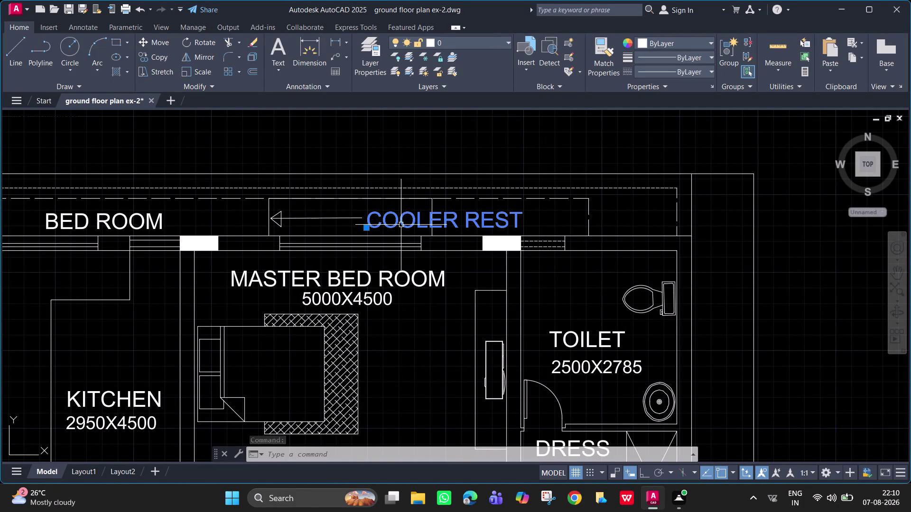
Move the COOLER REST label a short distance to the right.
text(M)
key(space)
drag(380, 224, 413, 225)
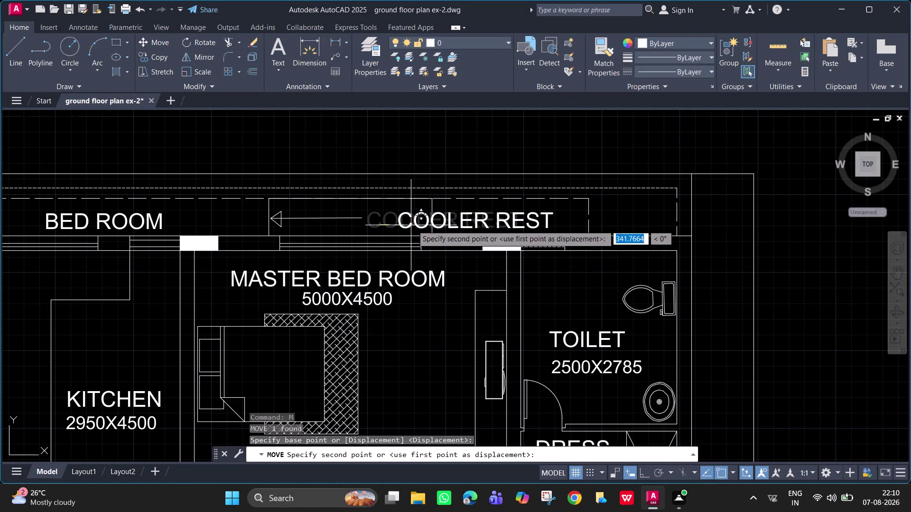
drag(413, 225, 444, 224)
click(444, 223)
key(Escape)
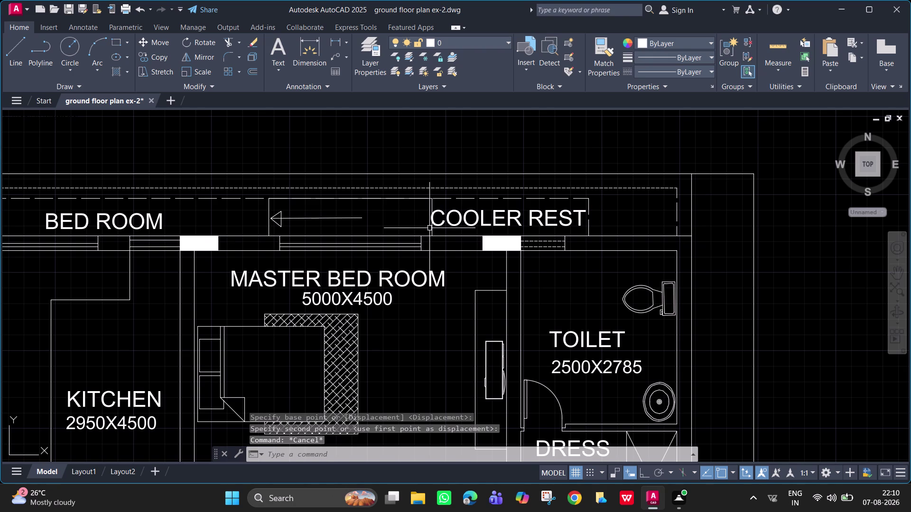
Scale the COOLER REST label down to a smaller size.
scroll(down, 3)
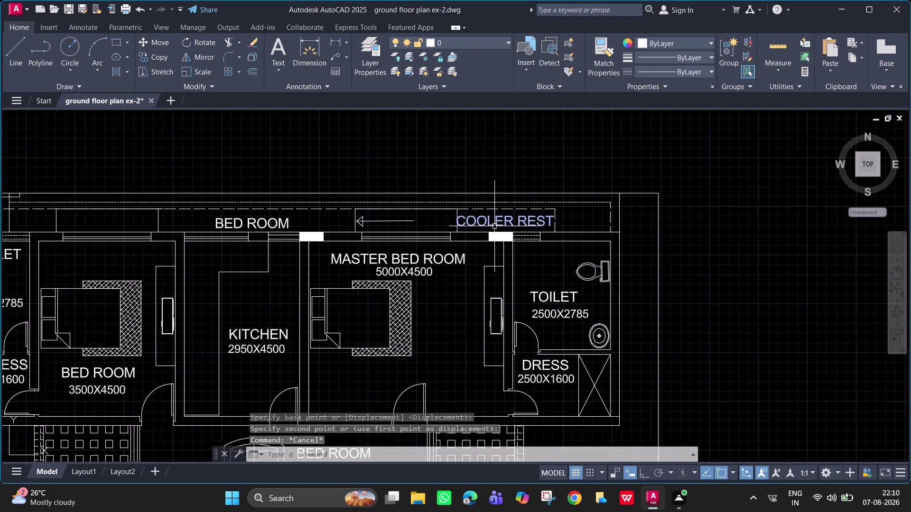
middle_click(489, 226)
click(490, 224)
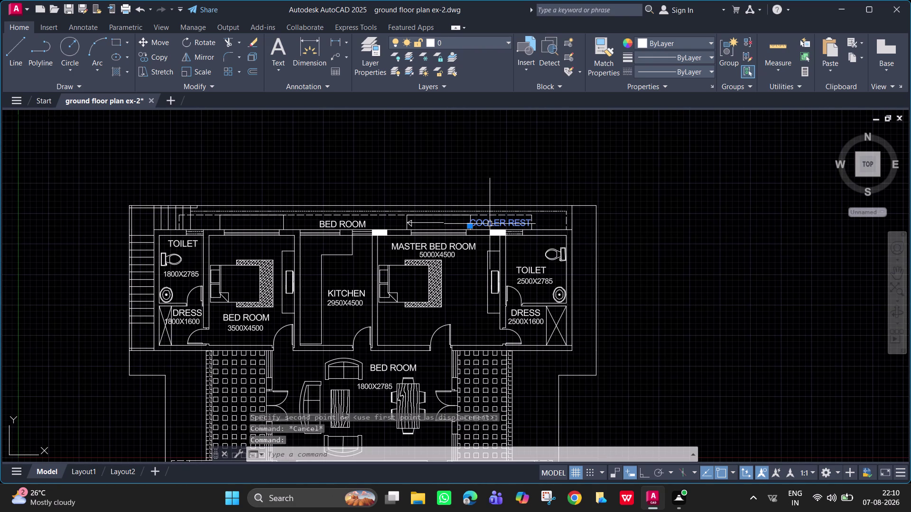
text(SC)
key(space)
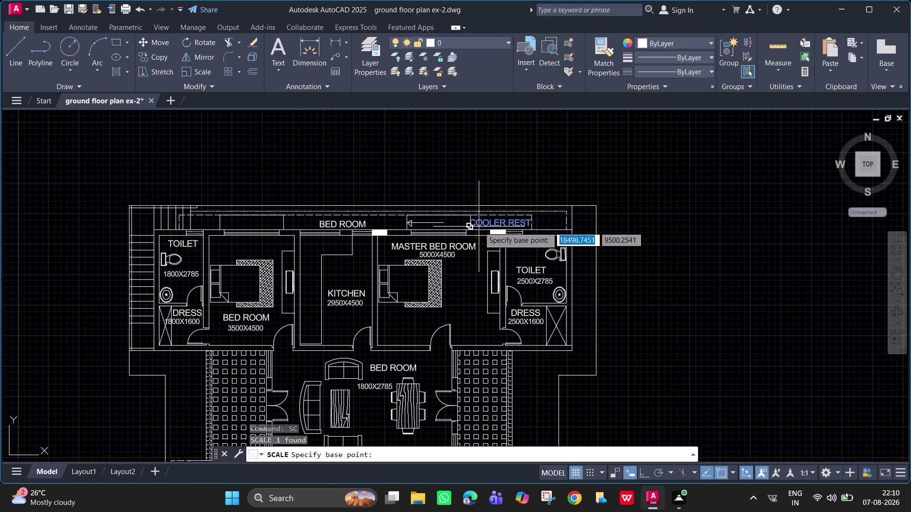
scroll(up, 3)
drag(476, 233, 488, 229)
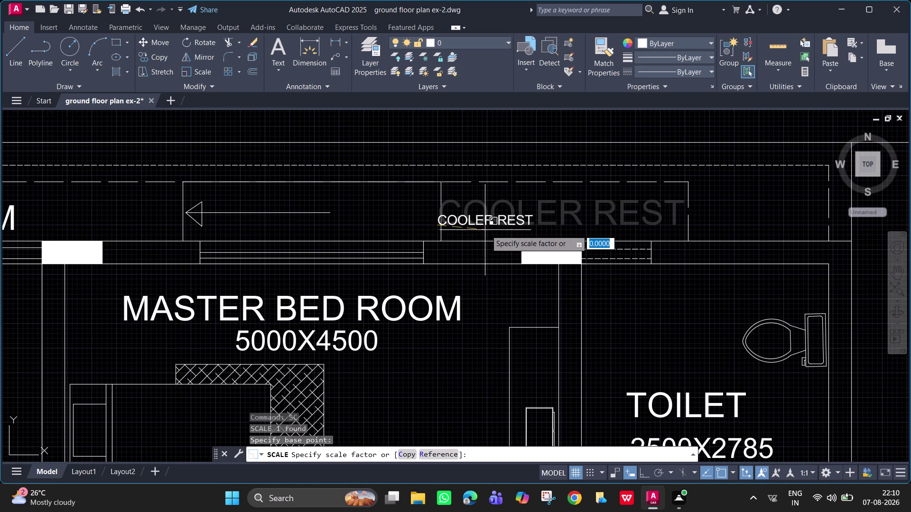
drag(487, 229, 529, 230)
click(530, 229)
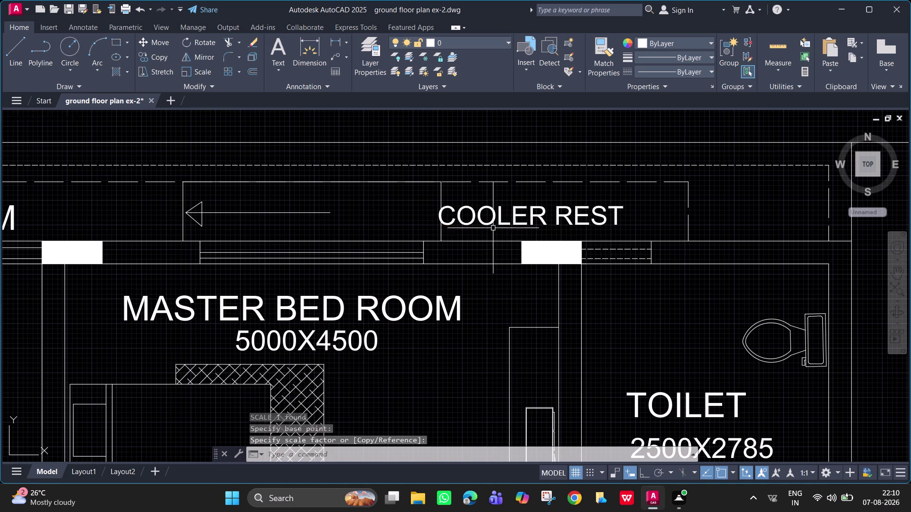
Shift the COOLER REST label further right, then undo that misplaced move.
click(488, 226)
text(M)
key(space)
drag(488, 226, 535, 225)
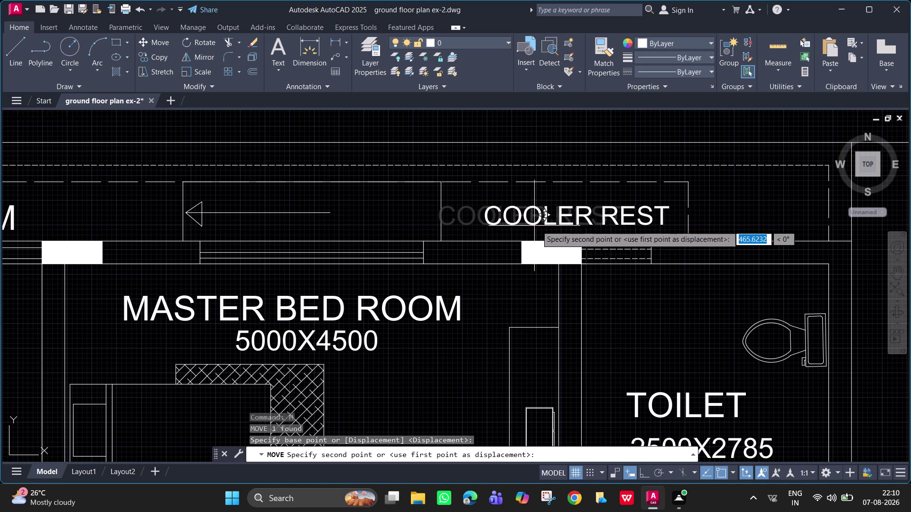
drag(536, 226, 546, 226)
right_click(545, 226)
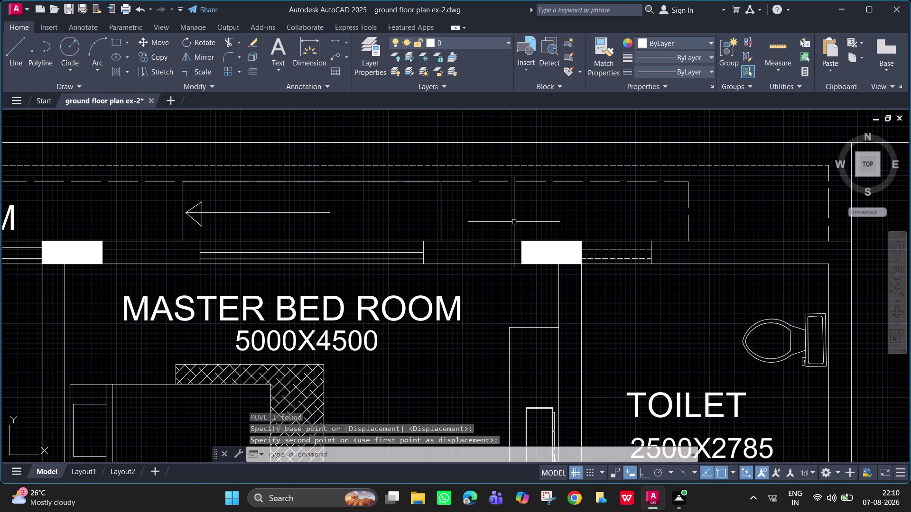
key(ctrl+z)
Move the COOLER REST label so it sits right of the arrow.
click(502, 223)
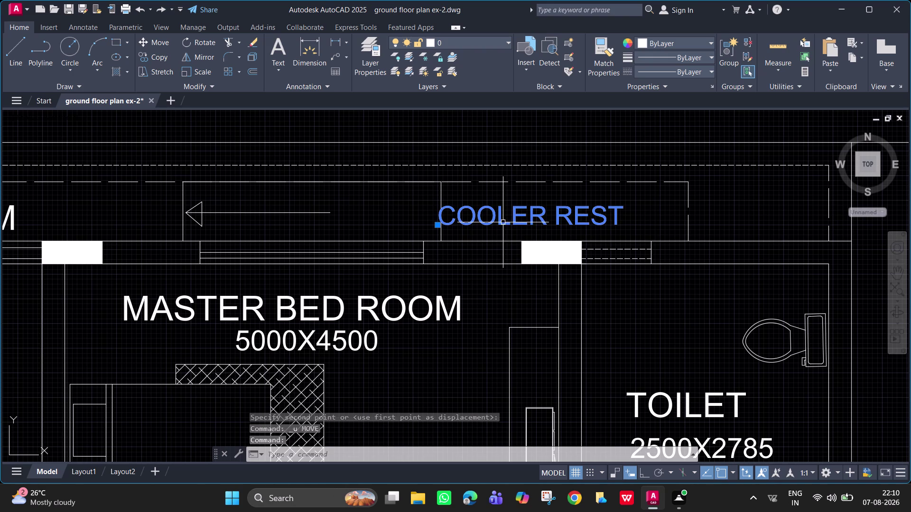
text(M)
key(space)
drag(502, 223, 554, 224)
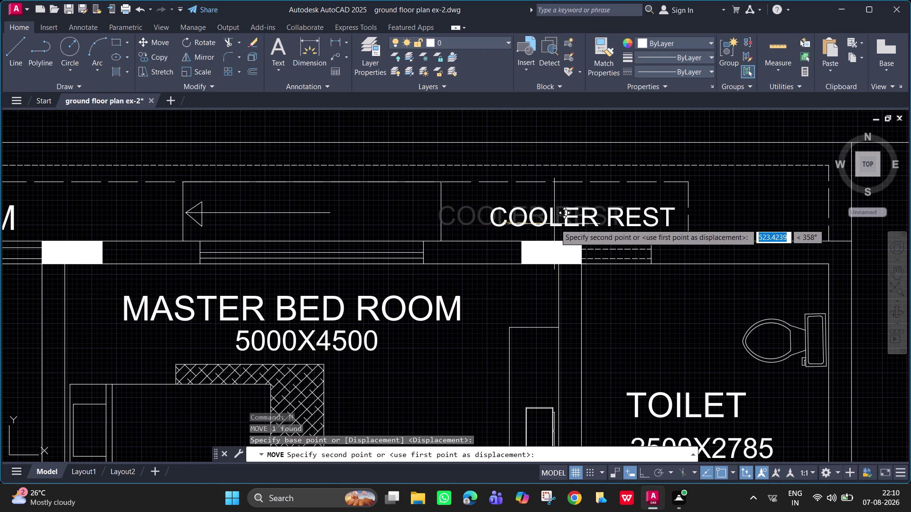
drag(554, 224, 562, 219)
click(563, 219)
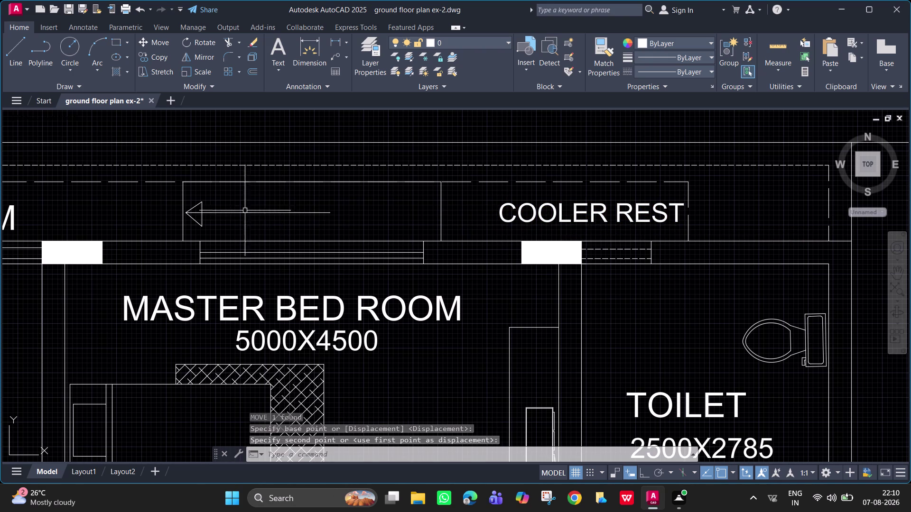
Join the arrow shaft and arrowhead lines into one polyline.
click(228, 214)
drag(219, 231, 215, 230)
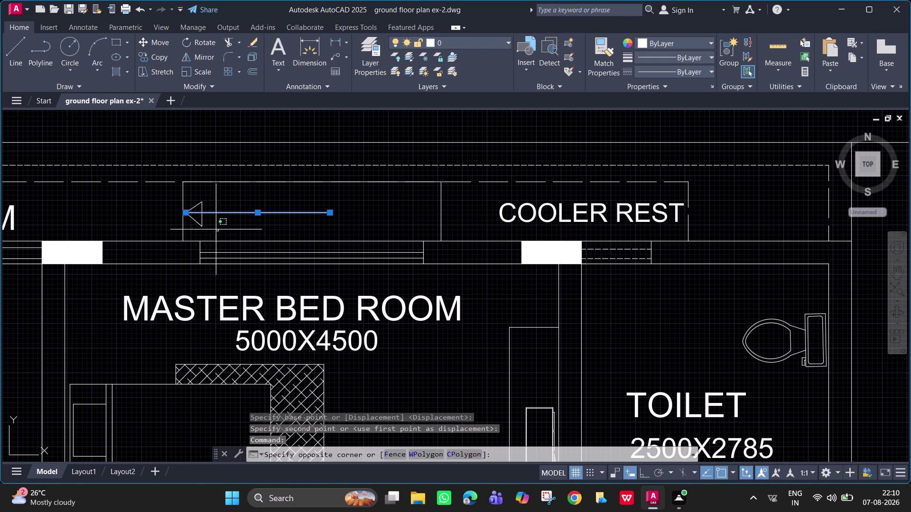
drag(216, 229, 192, 204)
click(190, 219)
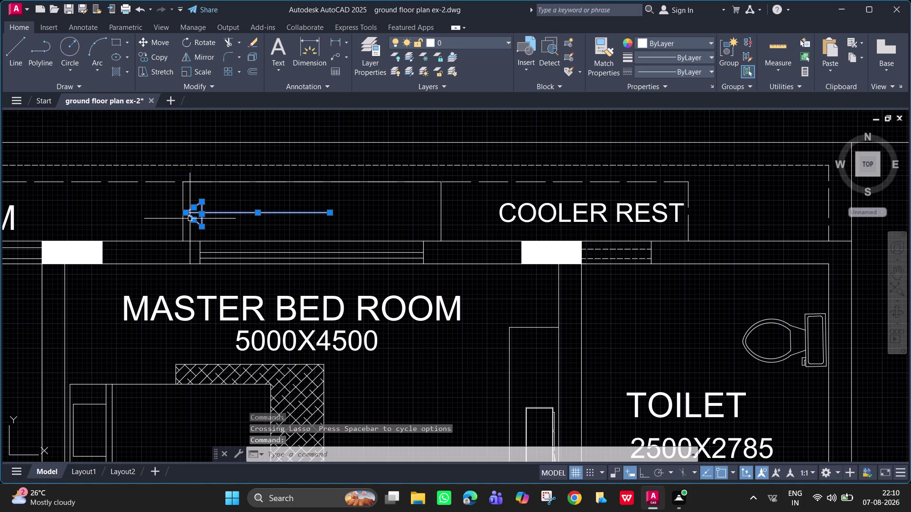
text(J)
key(space)
Move the joined arrow right toward the COOLER REST label.
click(196, 211)
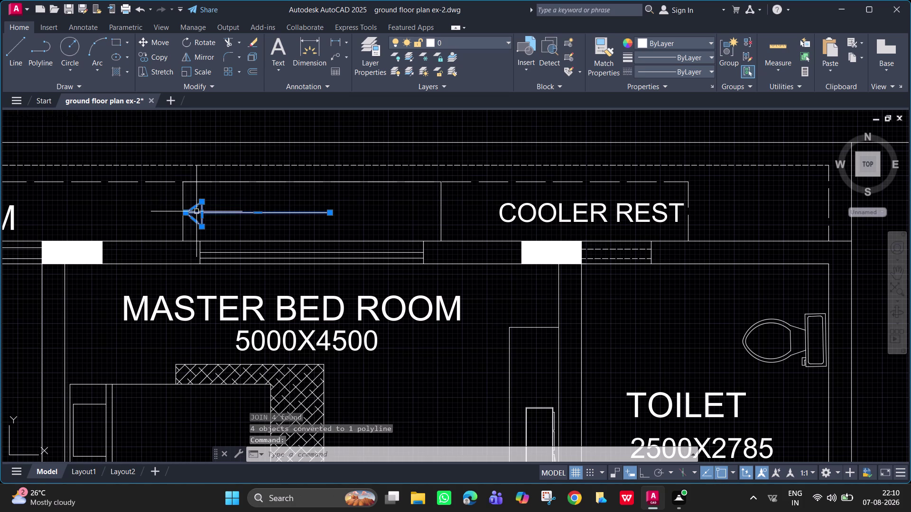
text(M)
key(space)
drag(196, 211, 368, 213)
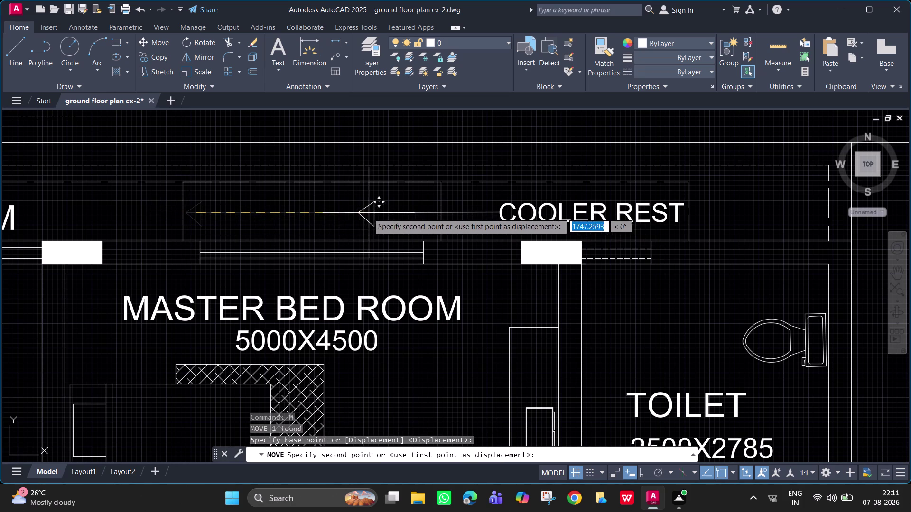
drag(368, 213, 454, 213)
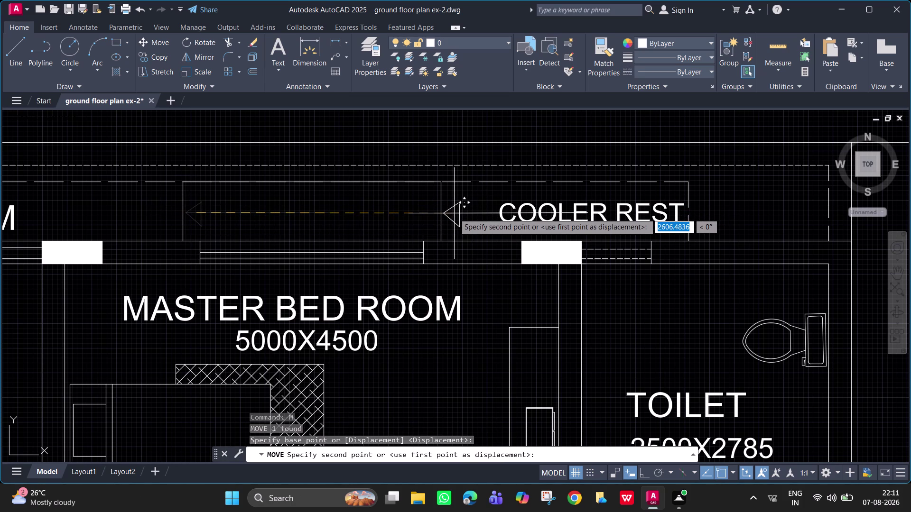
click(455, 214)
key(Escape)
Draw a line starting at the arrow shaft.
scroll(up, 3)
key(l)
key(space)
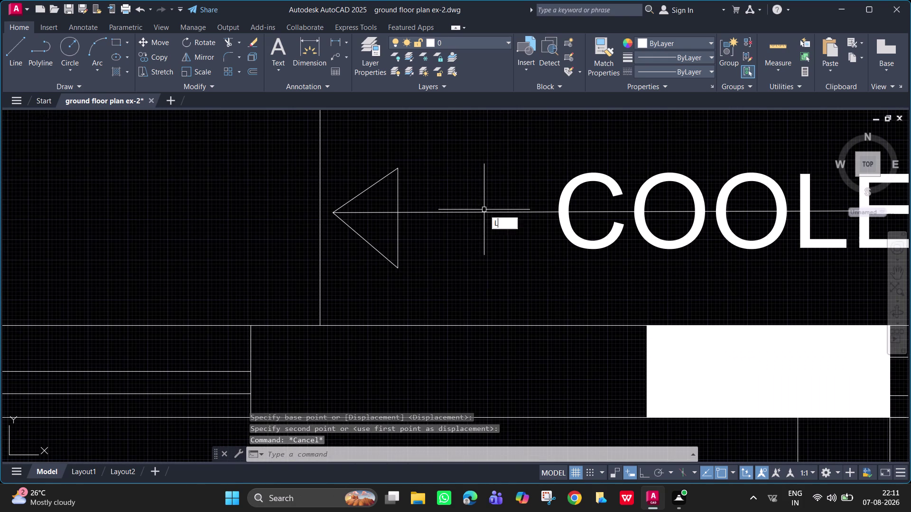
click(549, 212)
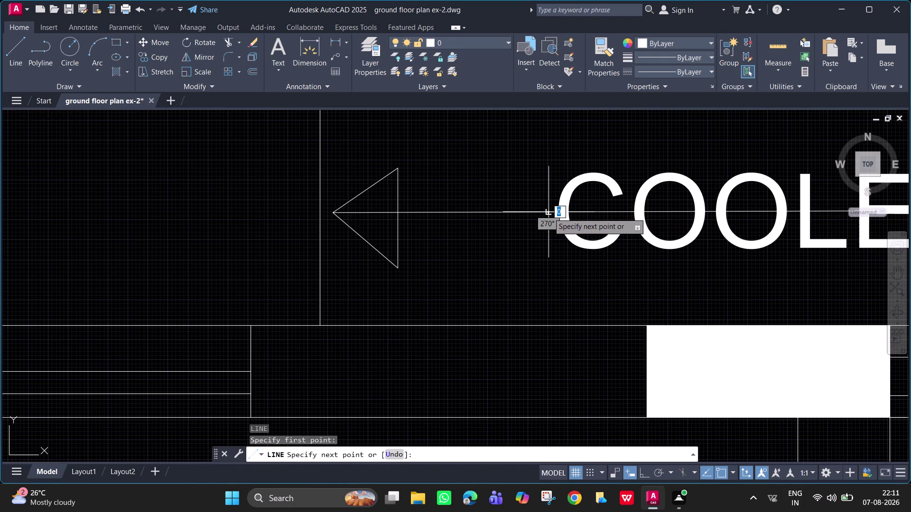
key(Escape)
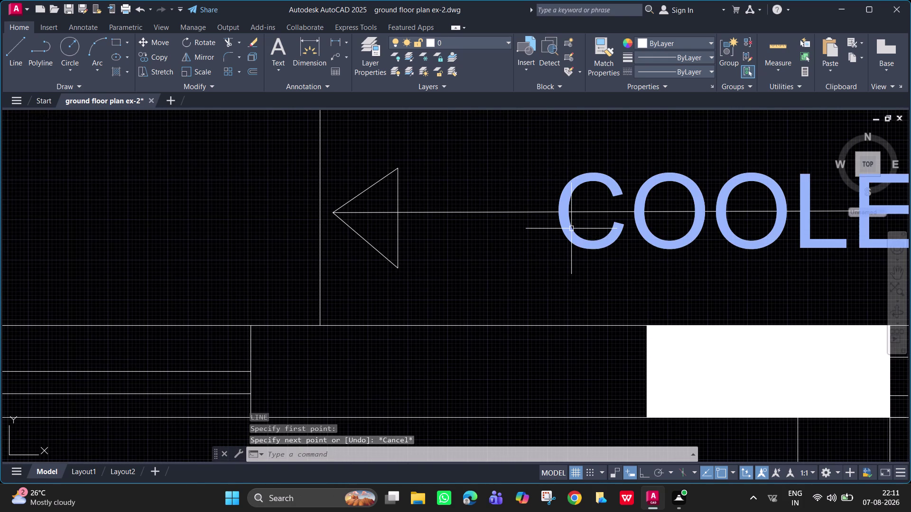
Trim the part of the shaft that runs into the COOLER REST label.
key(t)
key(r)
key(space)
click(602, 212)
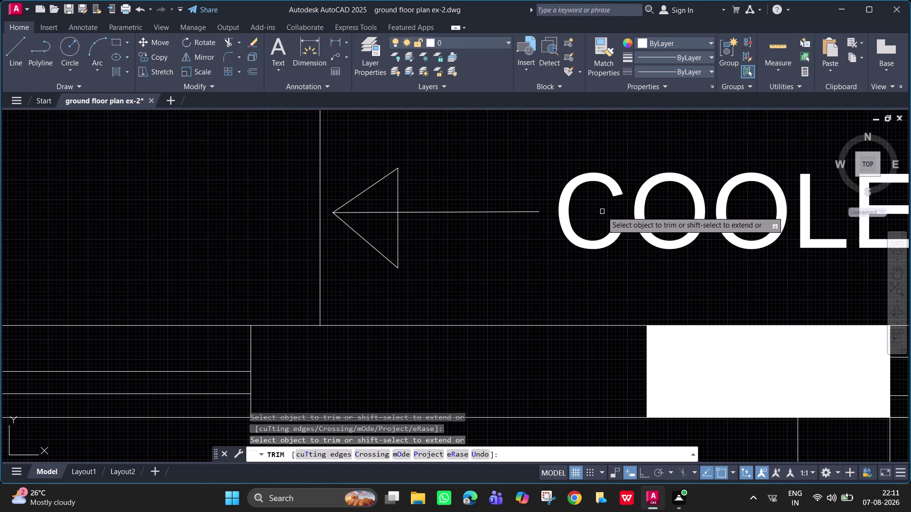
scroll(down, 3)
key(Escape)
scroll(down, 3)
middle_drag(604, 271, 597, 165)
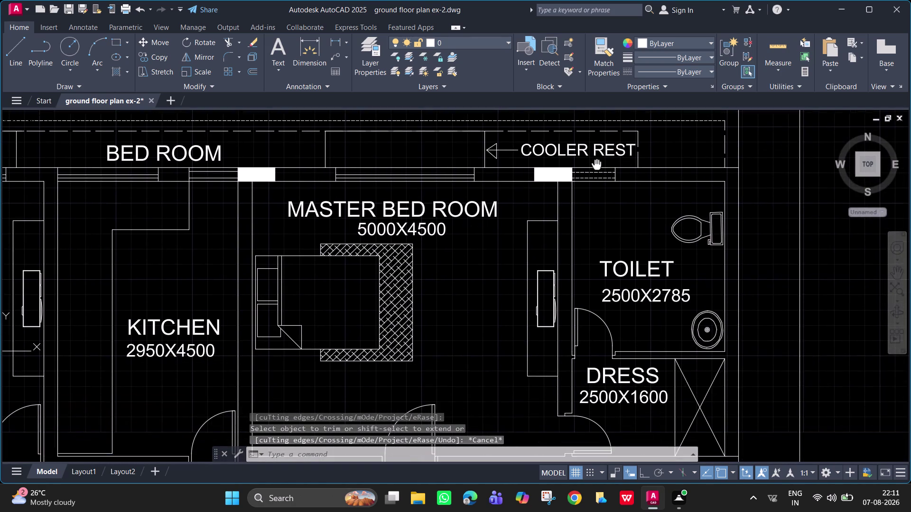
Change the upper BED ROOM label text to 'OPEN PLATFORM 1000 WIDE'.
middle_drag(596, 165, 598, 179)
middle_drag(396, 207, 609, 258)
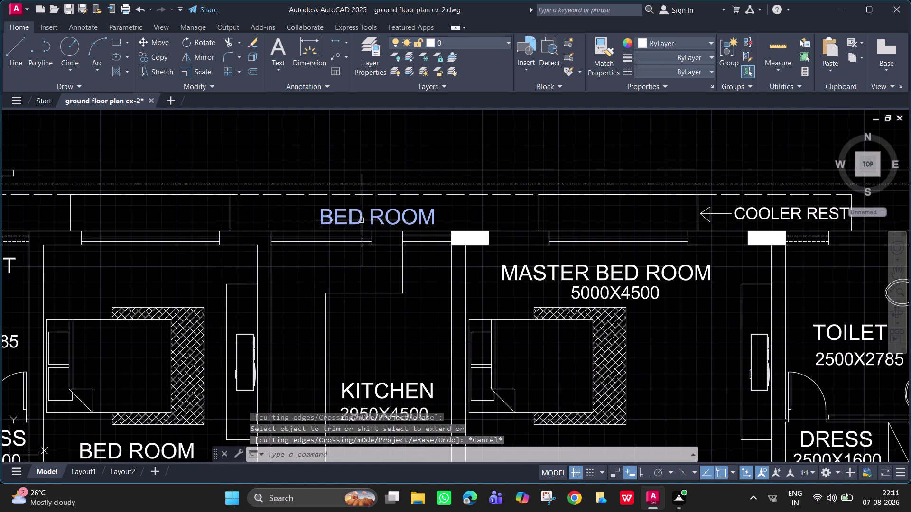
double_click(373, 223)
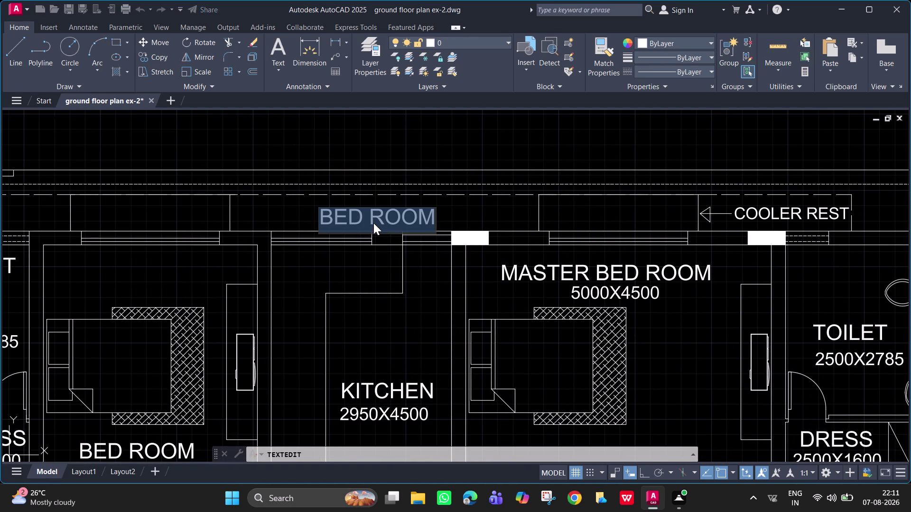
key(BackSpace)
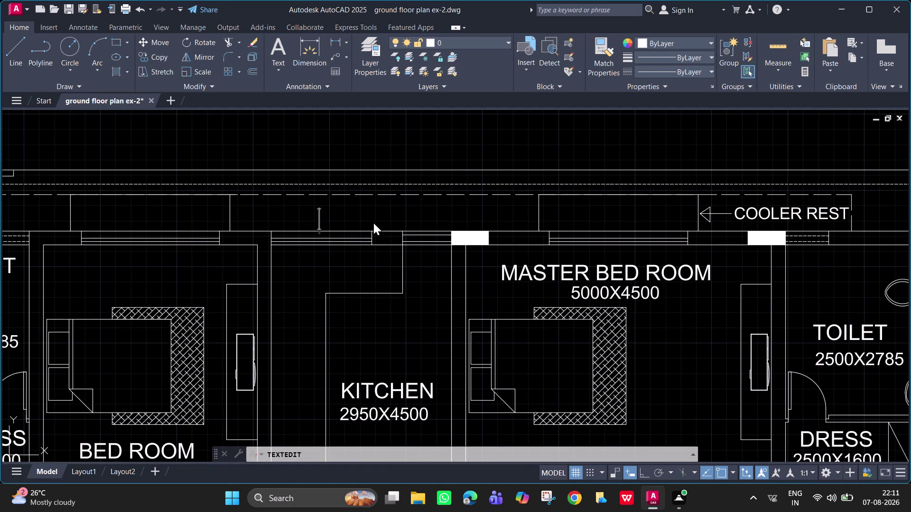
text(OP)
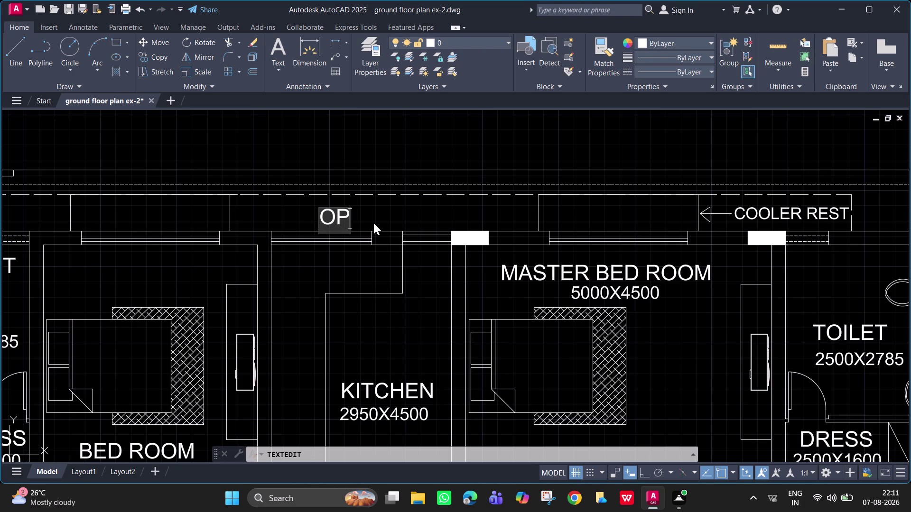
text(EN PLAT)
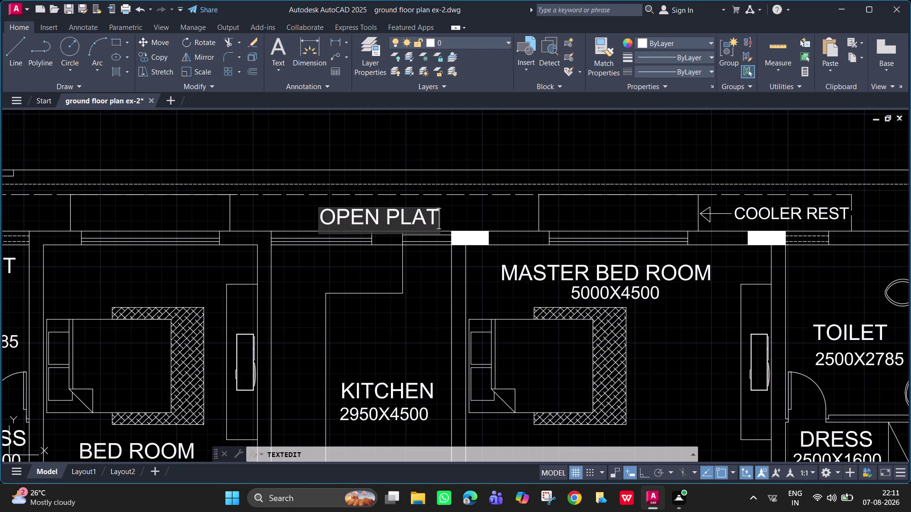
text(FORM)
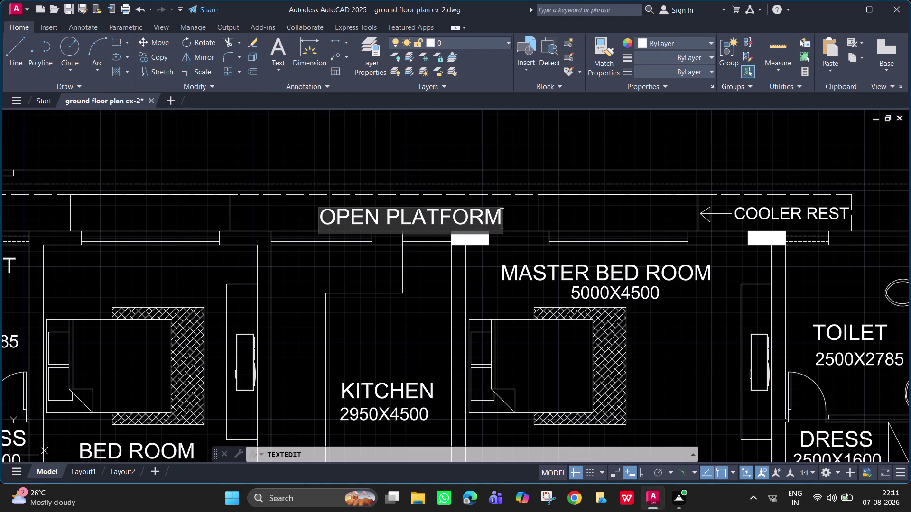
key(space)
text(1000)
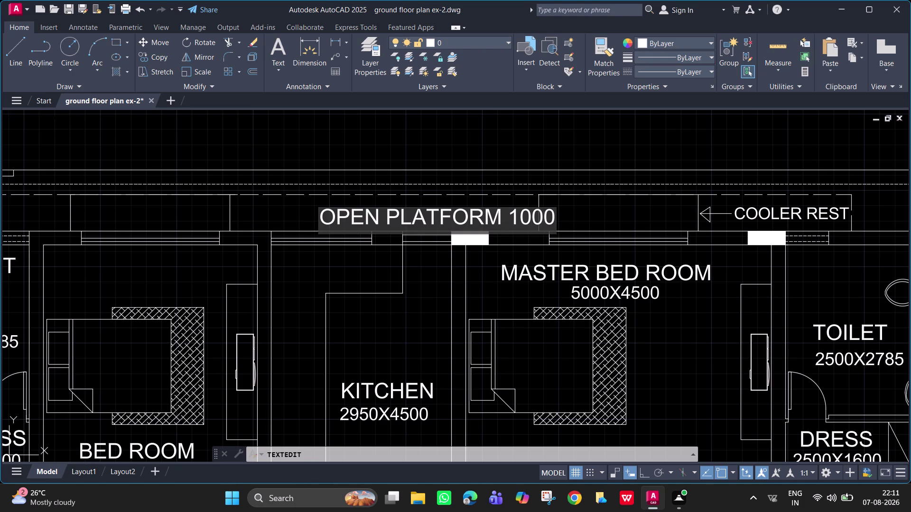
key(space)
text(WIDE)
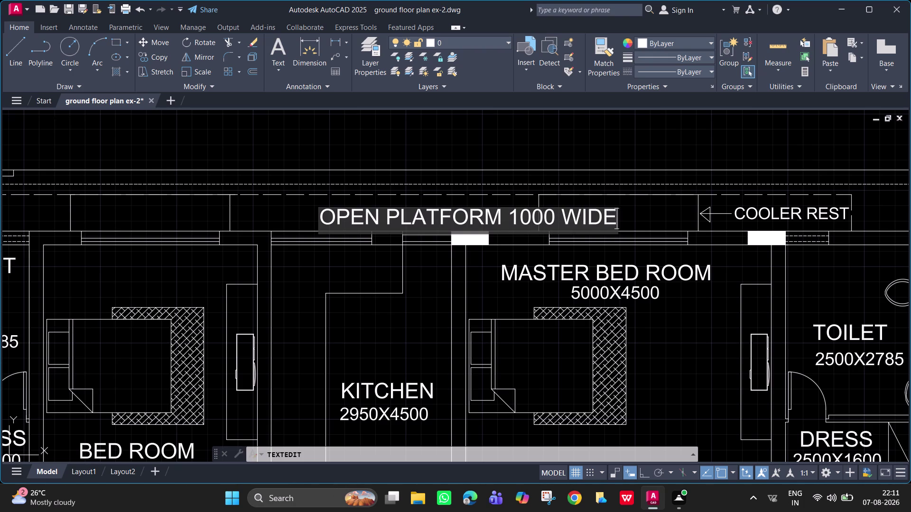
key(Return)
key(Return)
Move the OPEN PLATFORM 1000 WIDE label left to the centre of the platform.
click(373, 223)
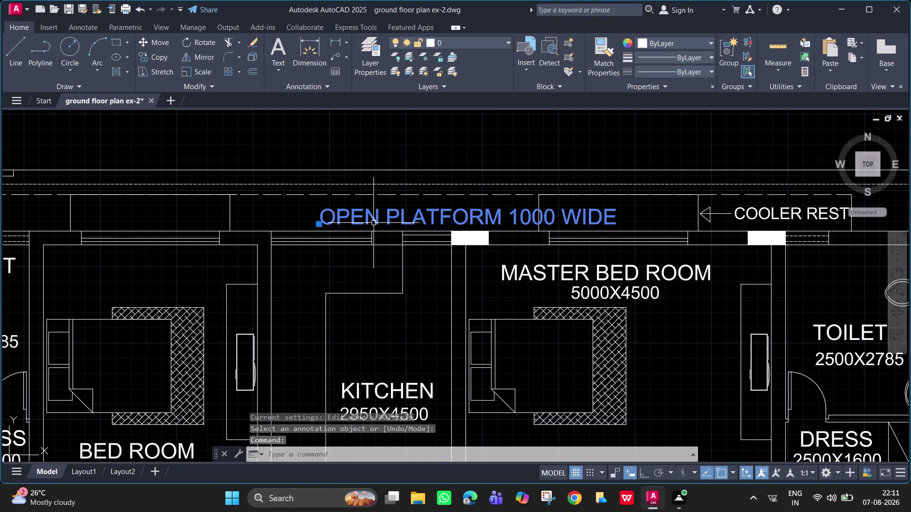
text(M)
key(space)
drag(373, 223, 288, 214)
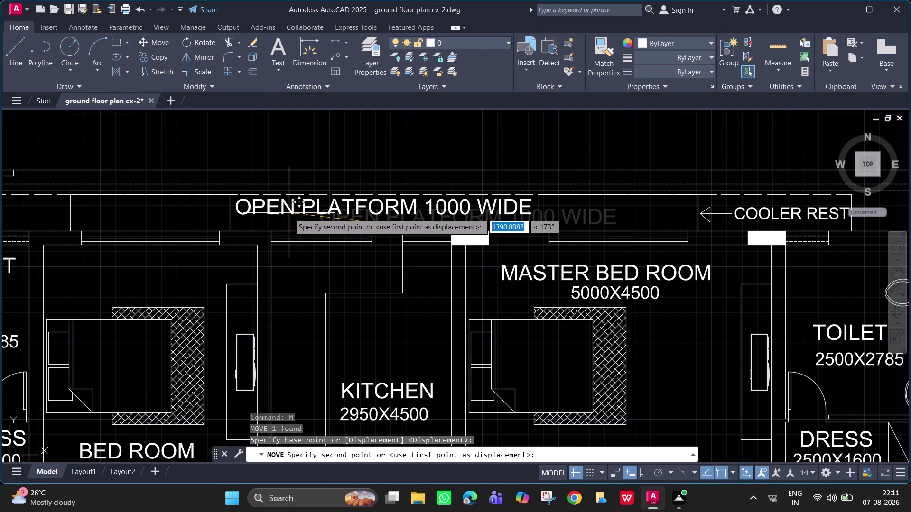
drag(288, 213, 288, 218)
click(288, 219)
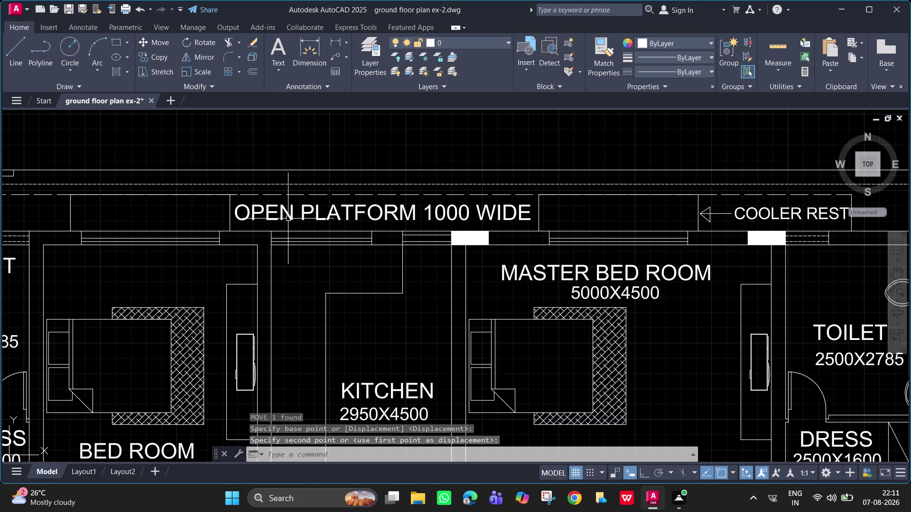
key(Escape)
scroll(down, 3)
middle_drag(605, 353, 577, 233)
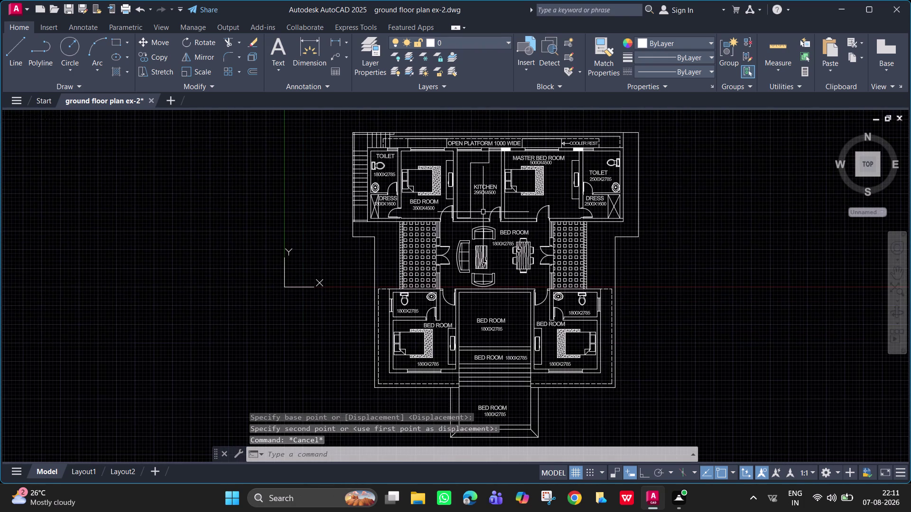
scroll(up, 3)
Retype the central BED ROOM label as LIVING/DINING AREA.
double_click(565, 269)
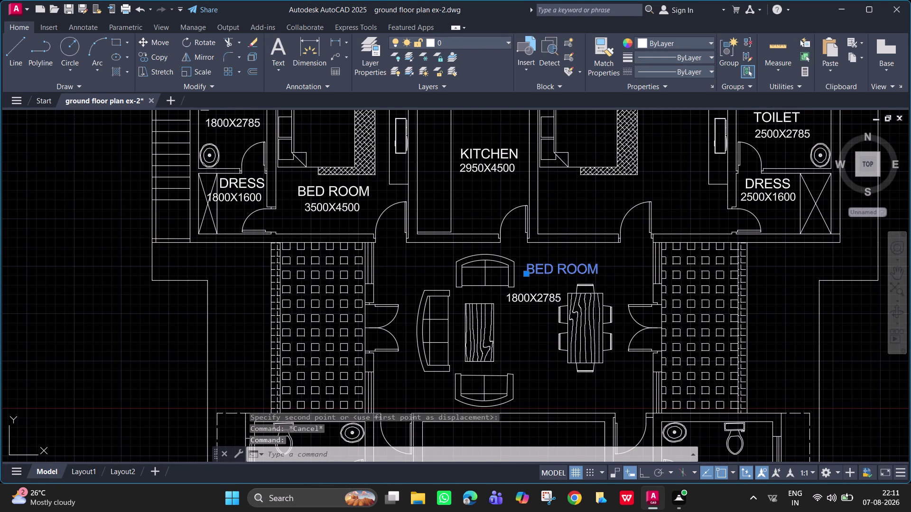
key(BackSpace)
text(L)
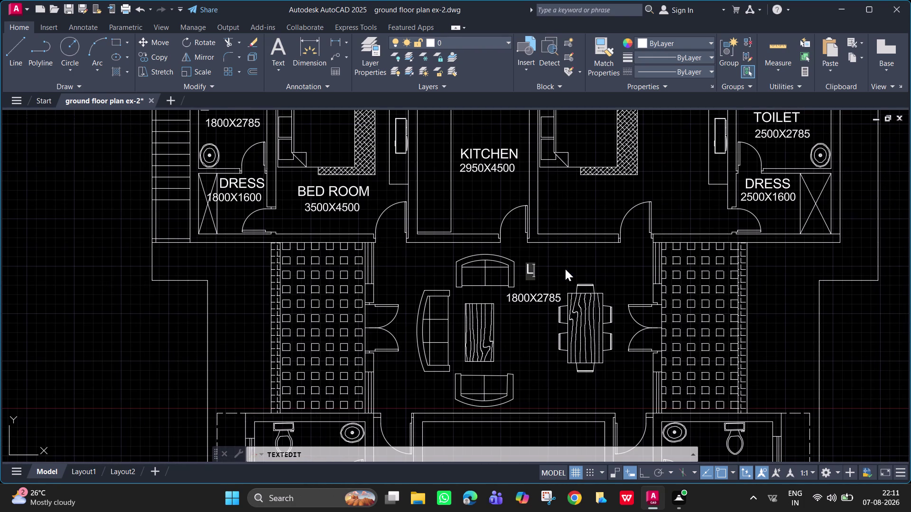
text(IVIBG)
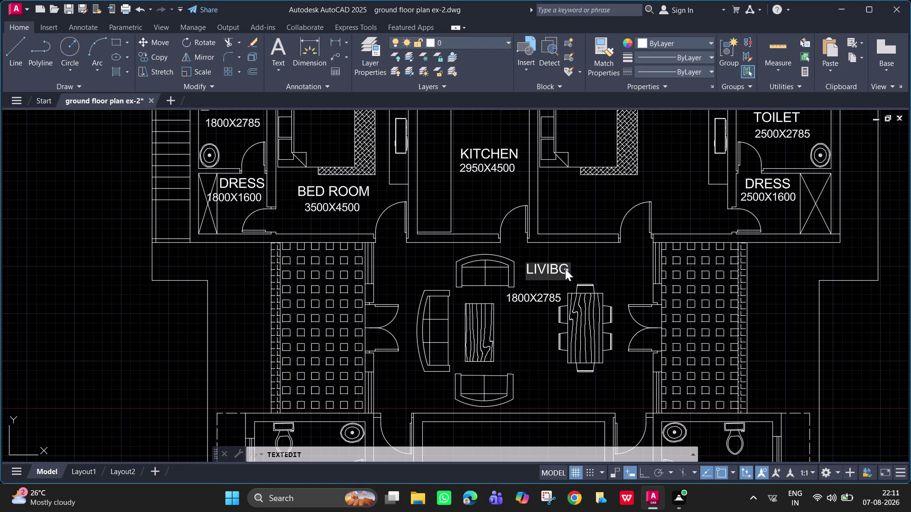
key(BackSpace)
key(BackSpace)
text(NG)
key(space)
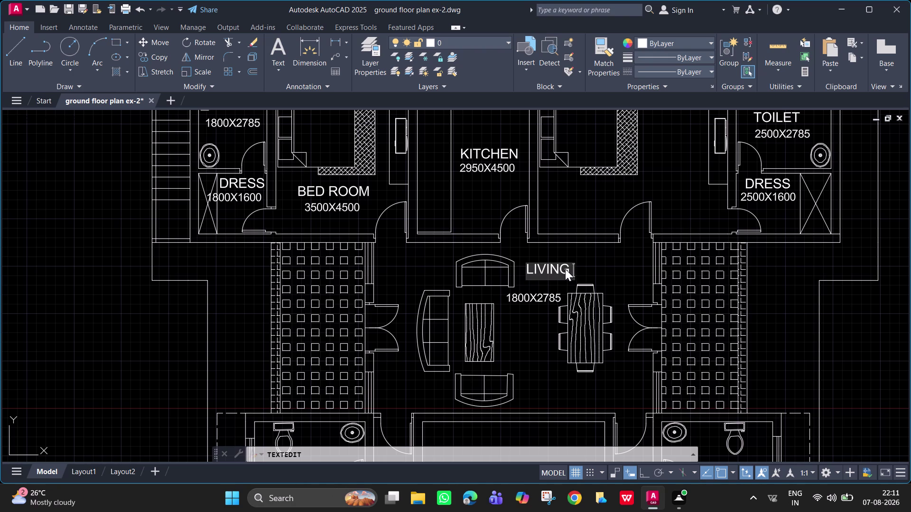
key(BackSpace)
key(slash)
text(DI)
text(NI)
text(N)
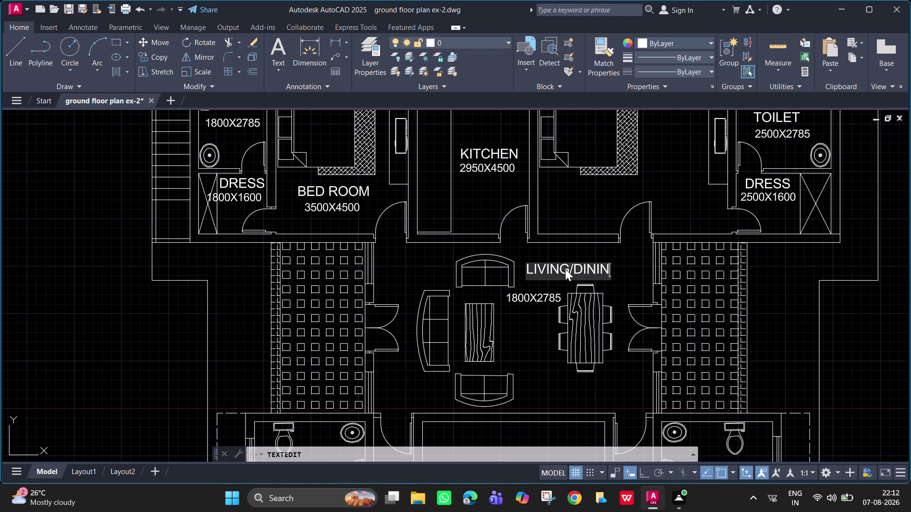
text(G)
key(space)
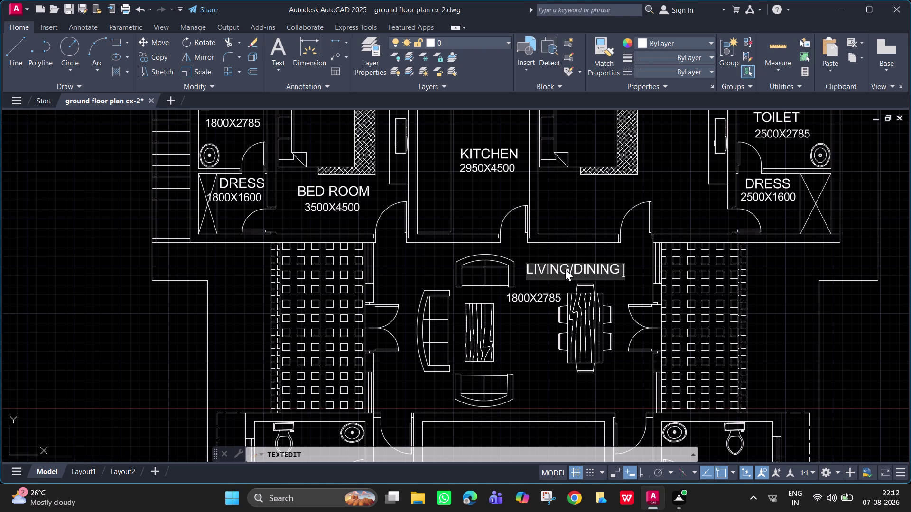
text(AREA)
key(Return)
key(Return)
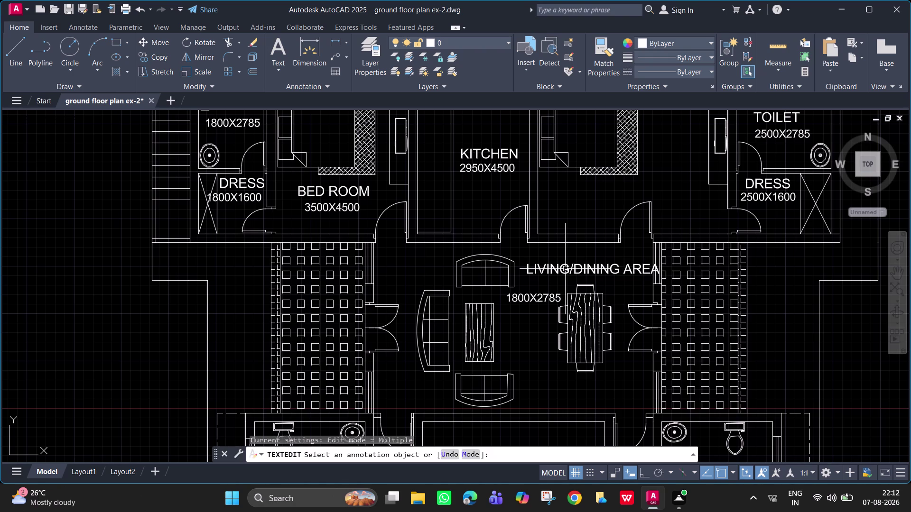
Move the LIVING/DINING AREA label with M so it sits above the size text.
click(565, 269)
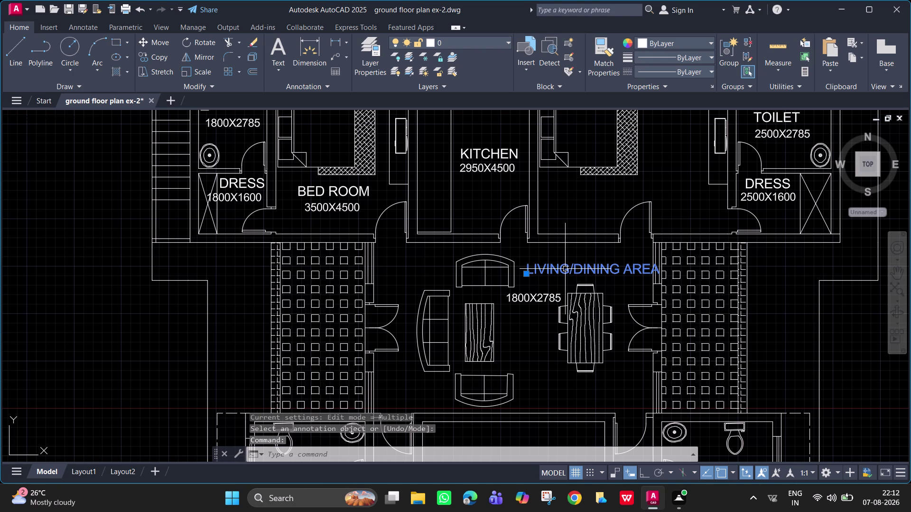
text(M)
key(space)
drag(565, 269, 552, 262)
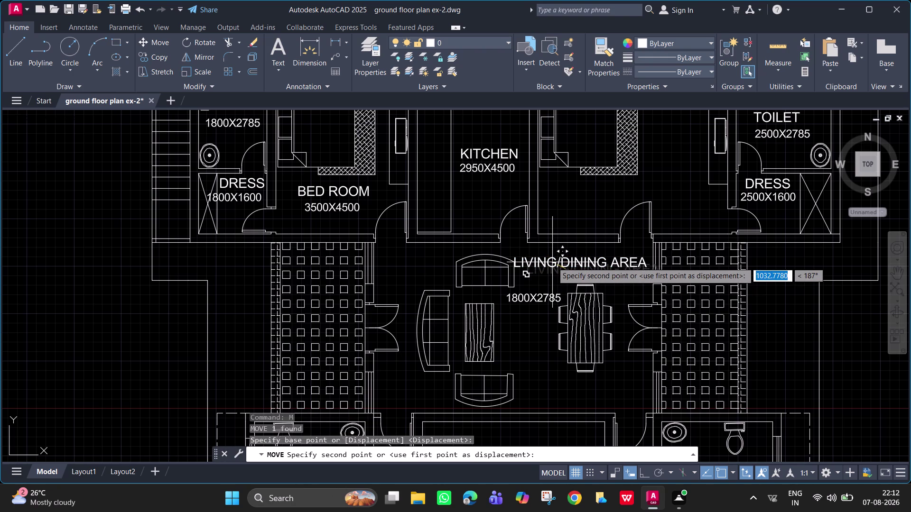
drag(552, 263, 556, 262)
click(556, 263)
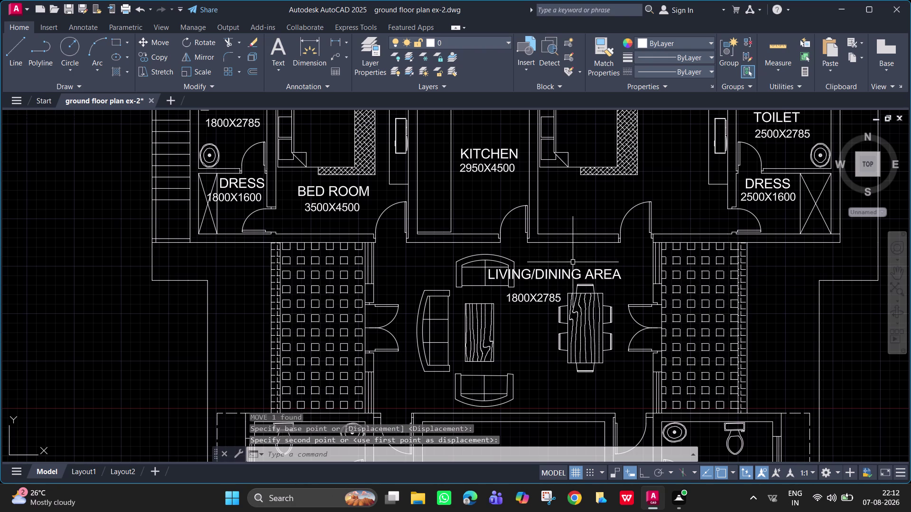
click(572, 276)
text(M)
key(space)
drag(572, 276, 602, 261)
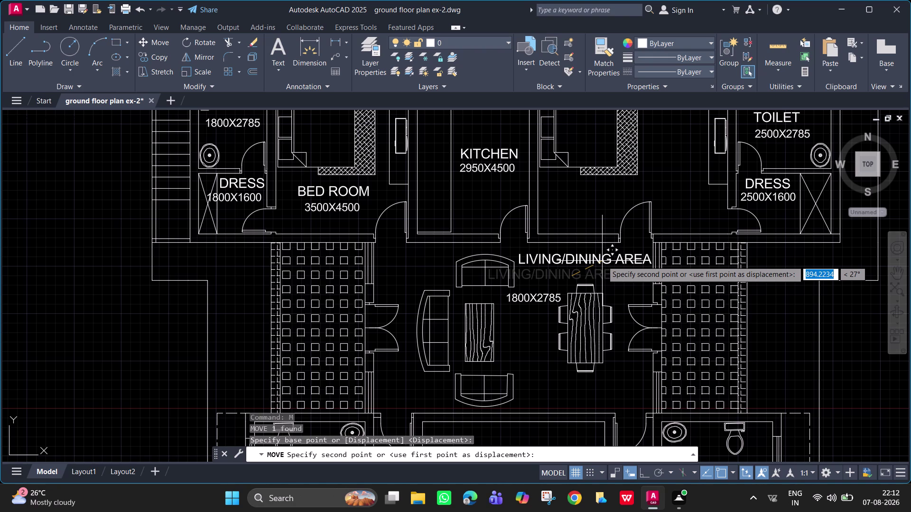
drag(602, 263, 602, 270)
click(601, 261)
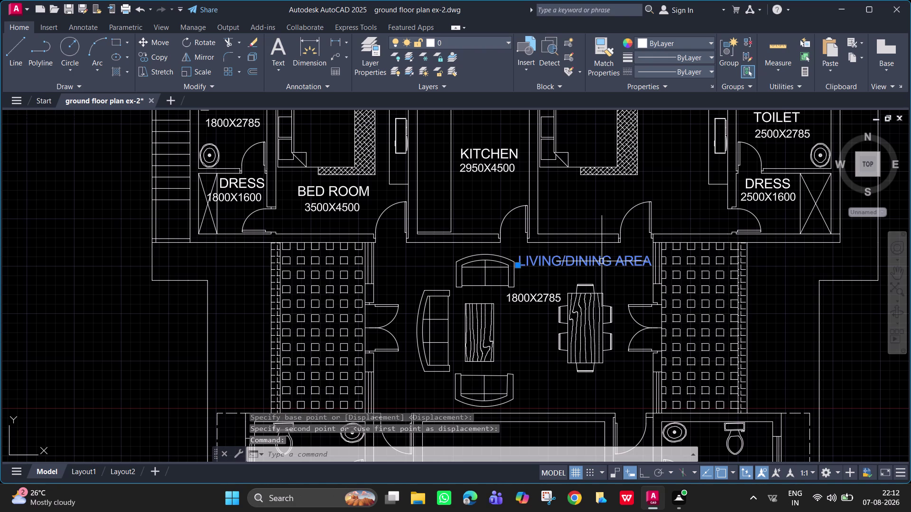
Reposition the LIVING/DINING AREA label again, settling it above the sofa area.
text(M)
key(space)
drag(602, 262, 602, 271)
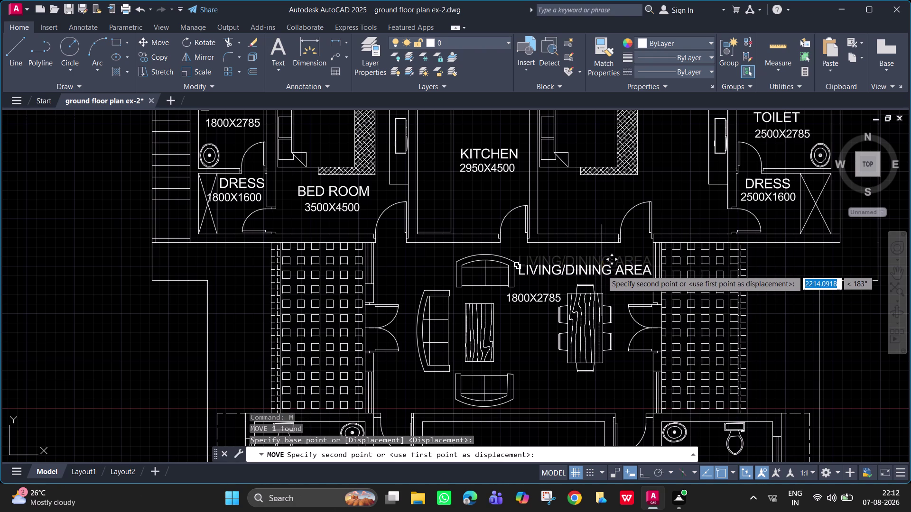
click(601, 270)
click(553, 264)
text(M)
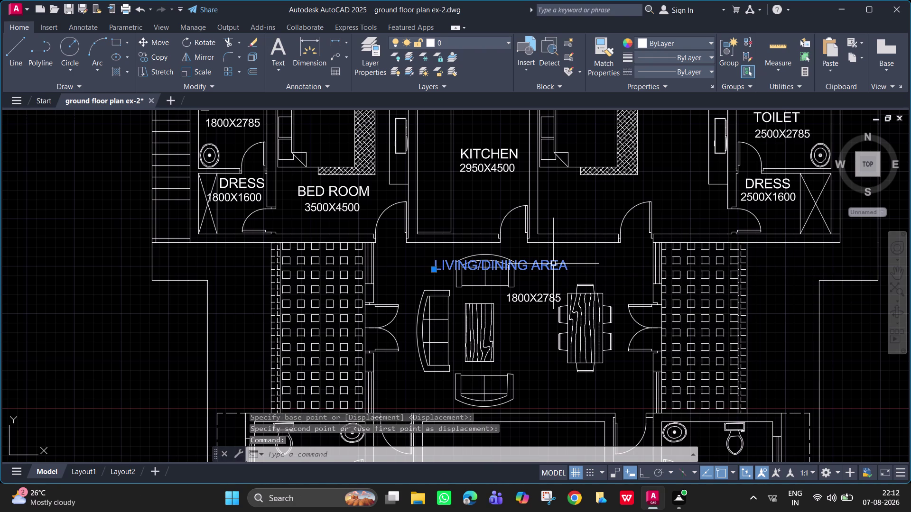
key(space)
drag(553, 264, 639, 255)
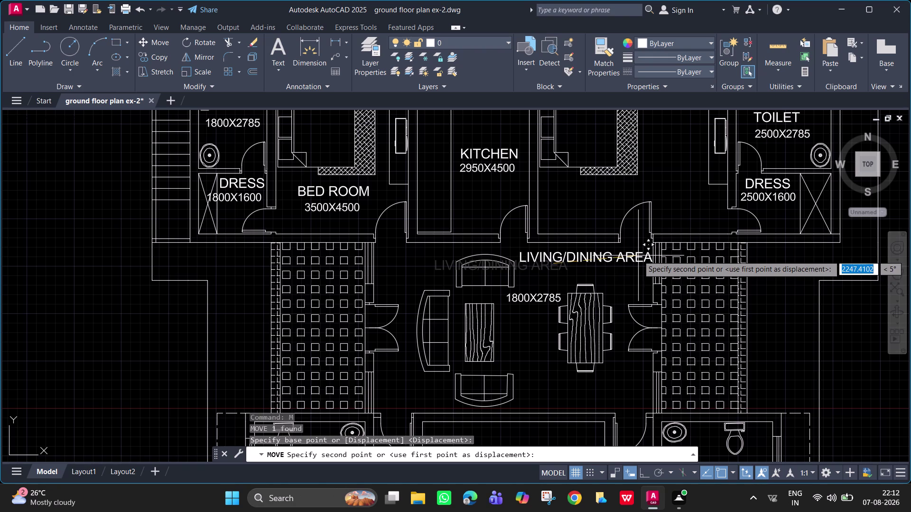
drag(638, 255, 636, 257)
click(636, 257)
Re-edit the LIVING/DINING AREA label text in the editor, then exit editing.
triple_click(623, 260)
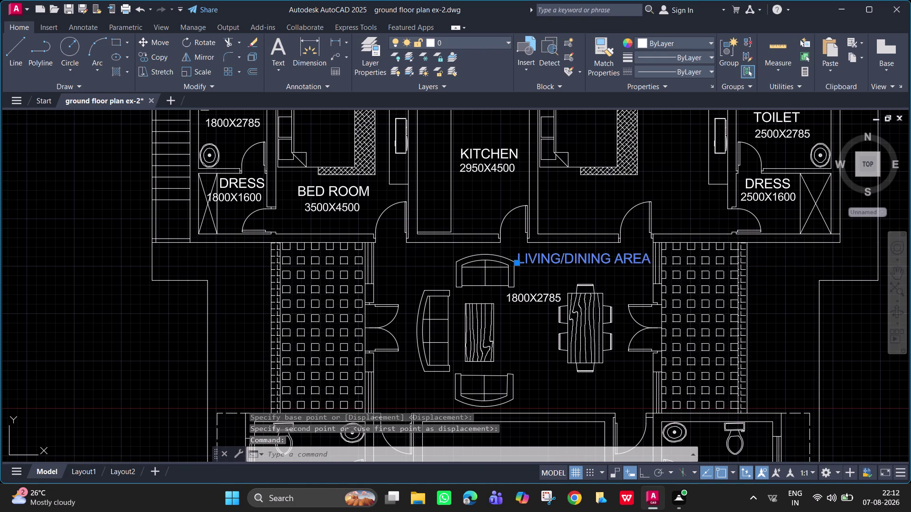
click(614, 260)
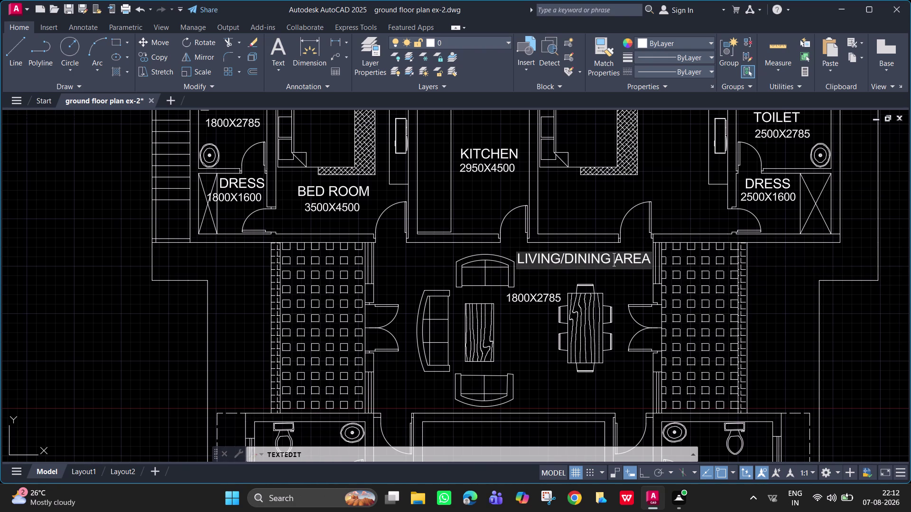
key(Return)
double_click(614, 261)
double_click(614, 260)
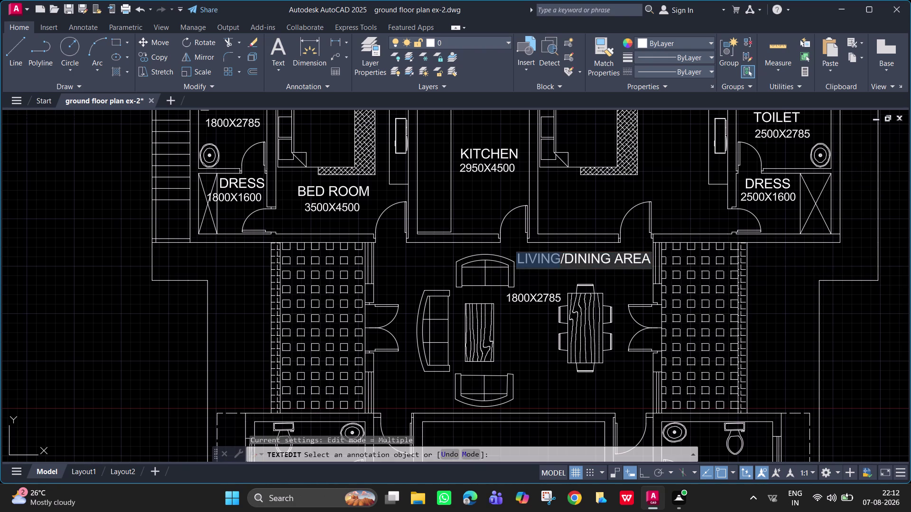
double_click(614, 260)
click(614, 260)
double_click(612, 260)
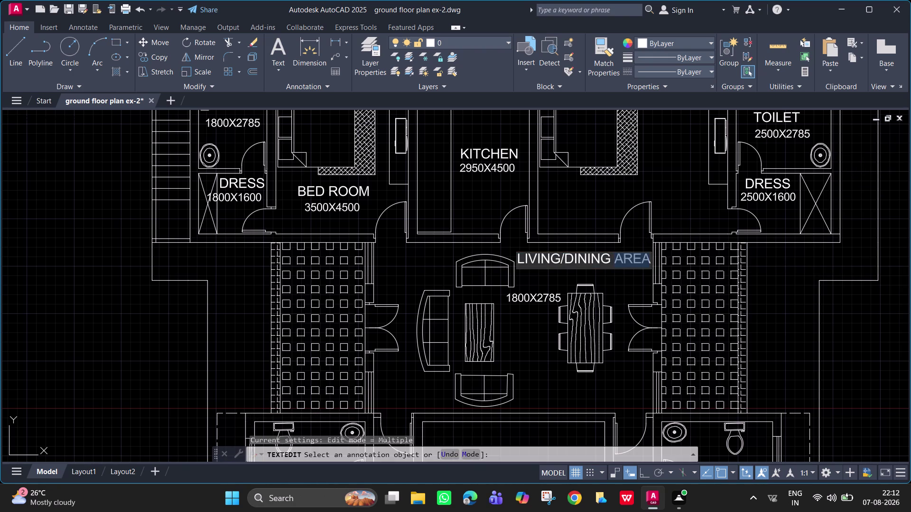
click(612, 260)
click(613, 260)
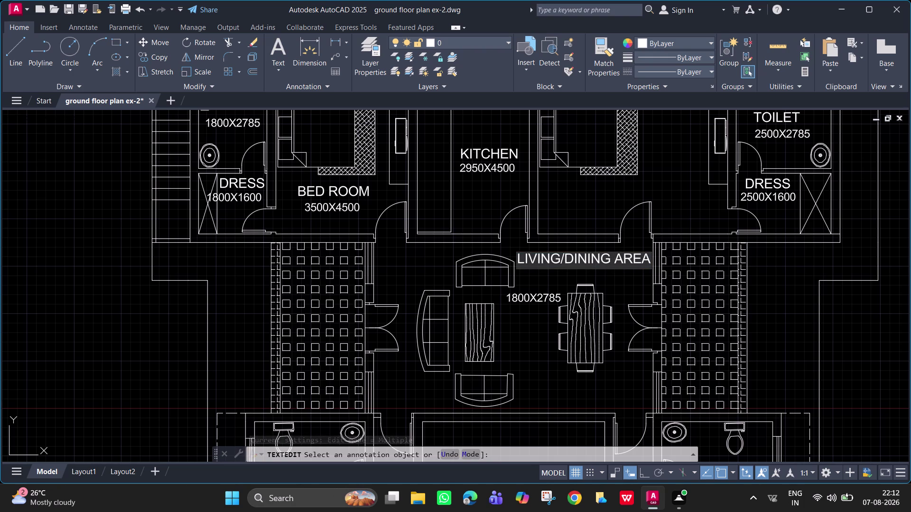
key(Return)
key(Escape)
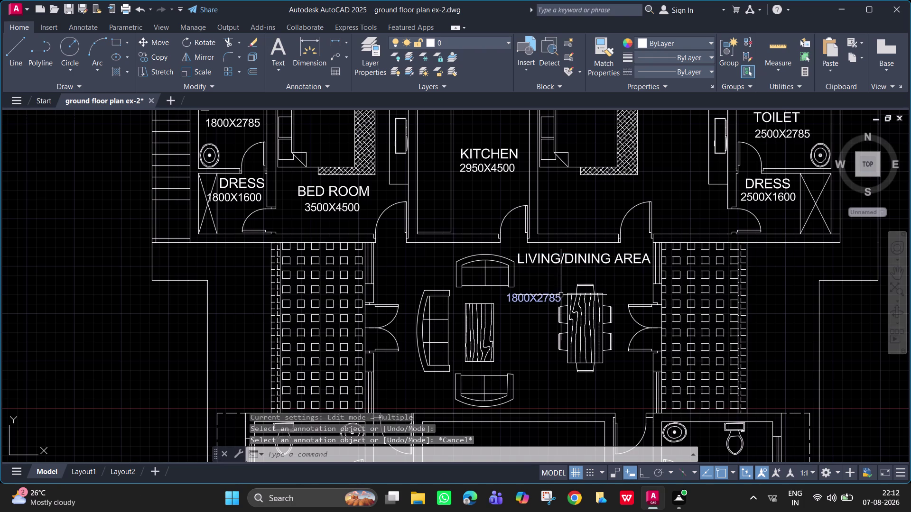
Change the room size text from 1800X2785 to 7360X4500.
double_click(553, 300)
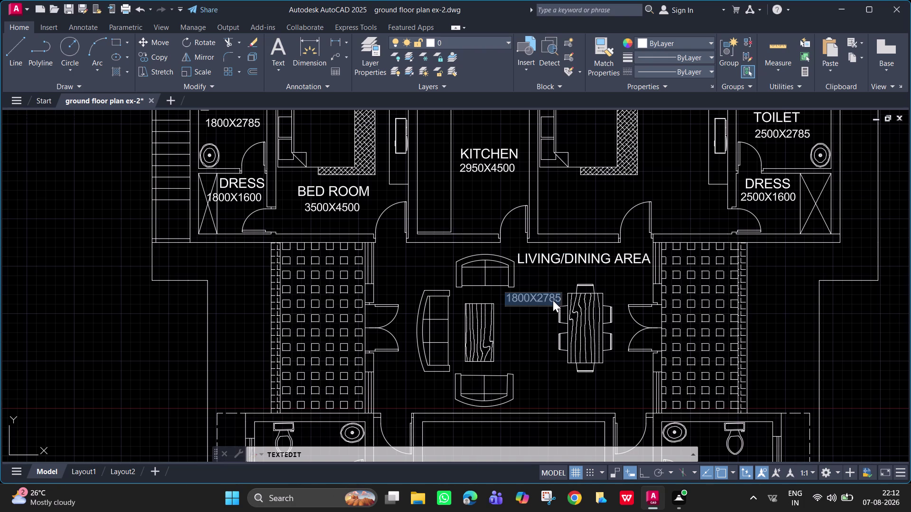
text(73)
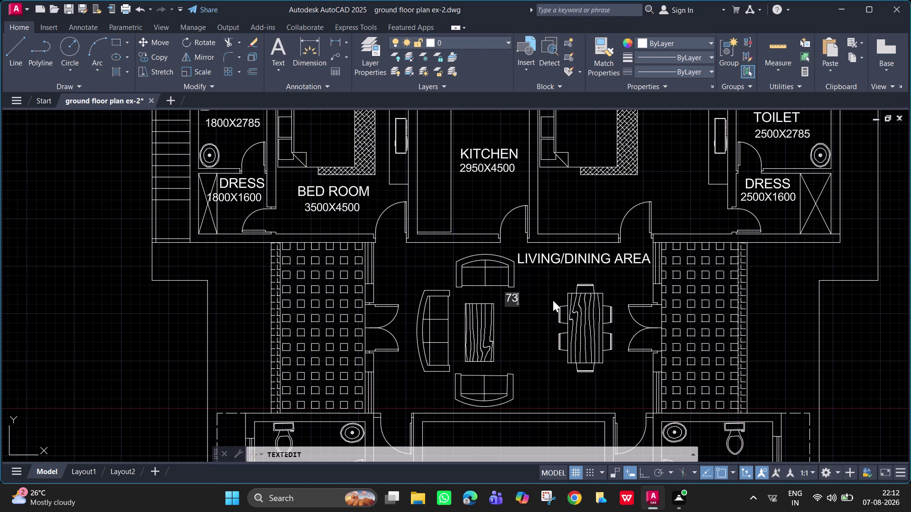
text(60)
key(x)
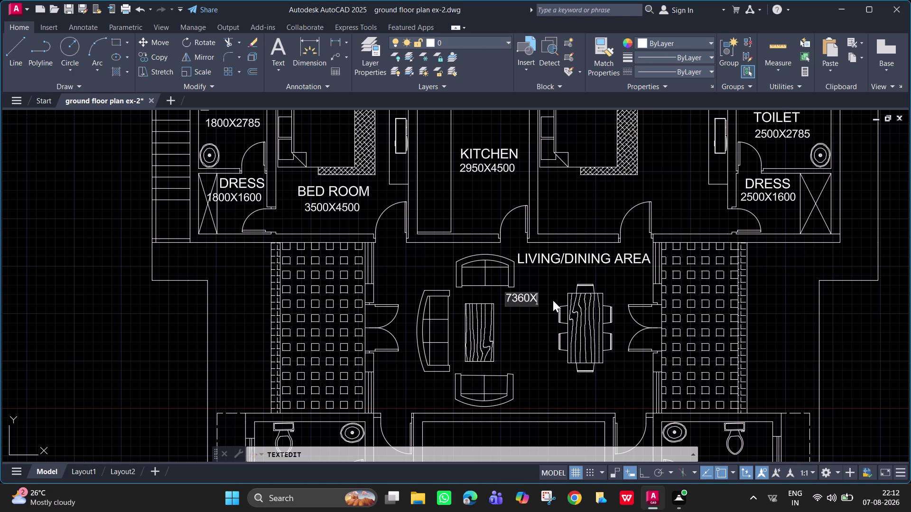
text(4500)
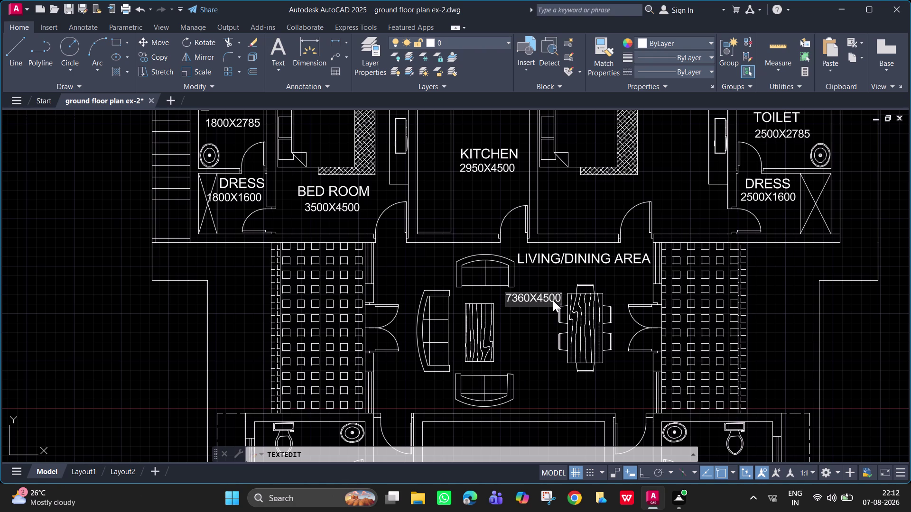
key(Return)
key(Return)
Move the 7360X4500 size text up directly under the room name.
click(553, 301)
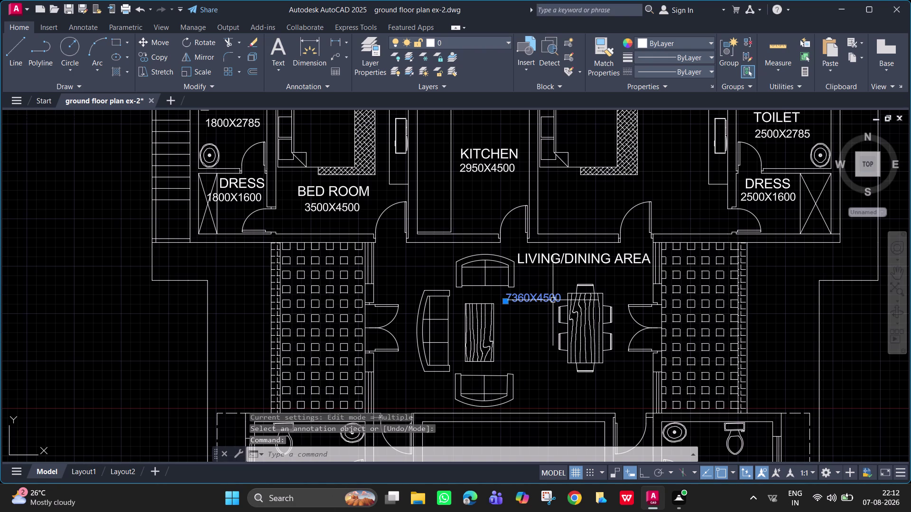
text(M)
key(space)
drag(553, 301, 567, 280)
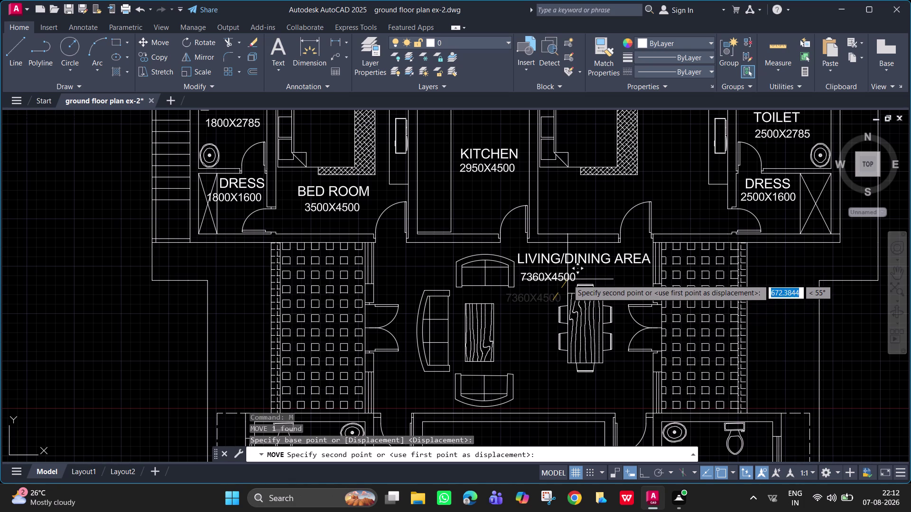
click(568, 279)
Rename the centre room's BED ROOM label to DRAWING ROOM.
scroll(down, 3)
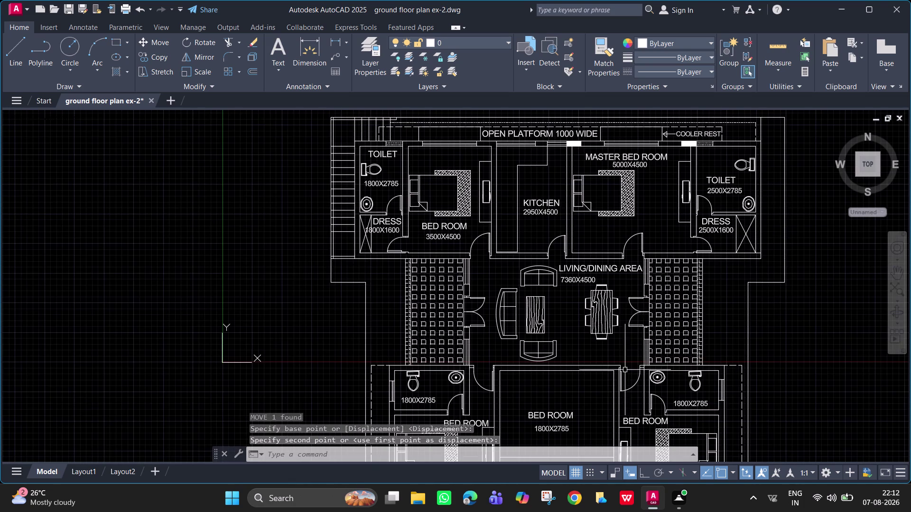
middle_drag(622, 343, 640, 223)
double_click(576, 298)
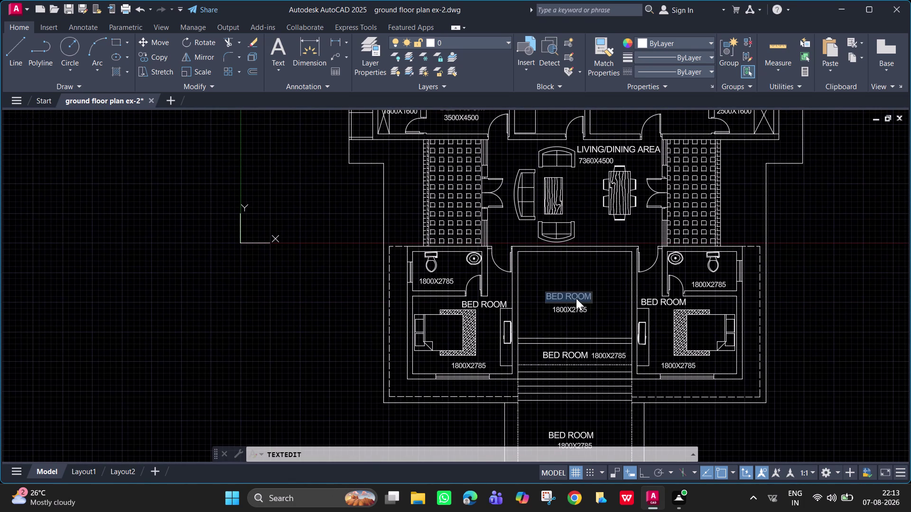
key(d)
text(RAWI)
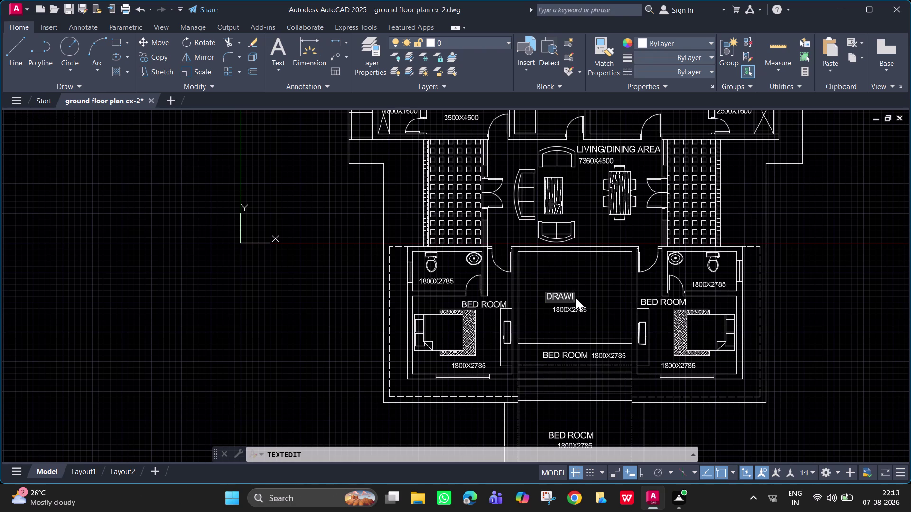
text(NG)
key(space)
text(RP)
key(BackSpace)
text(OOM)
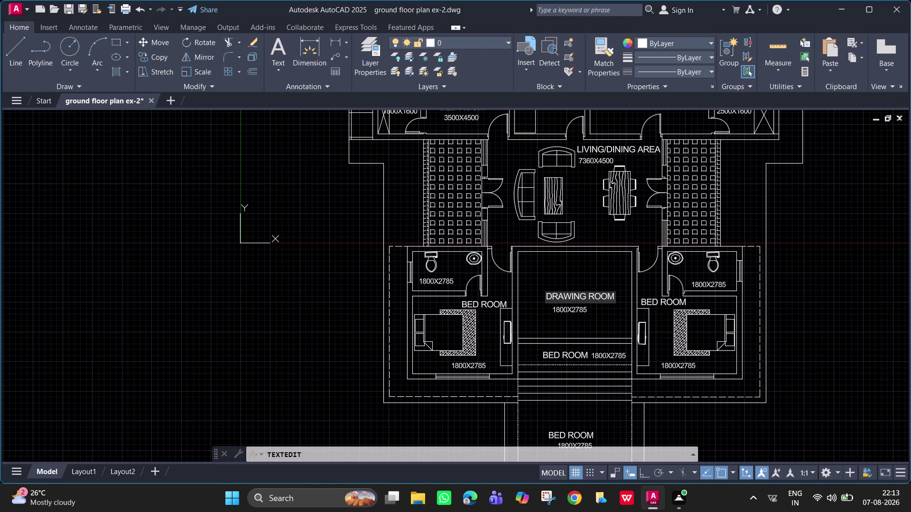
key(Return)
key(Return)
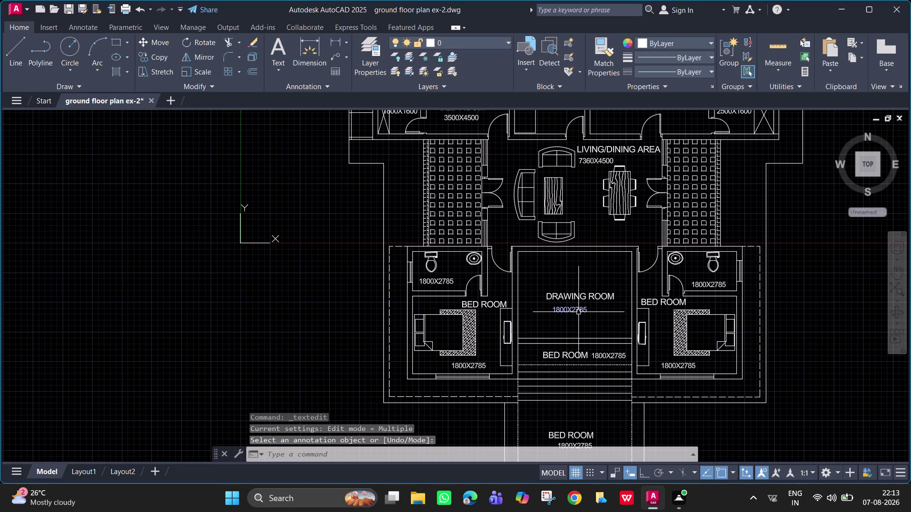
Change the drawing room's size text to 4800X3650.
double_click(578, 312)
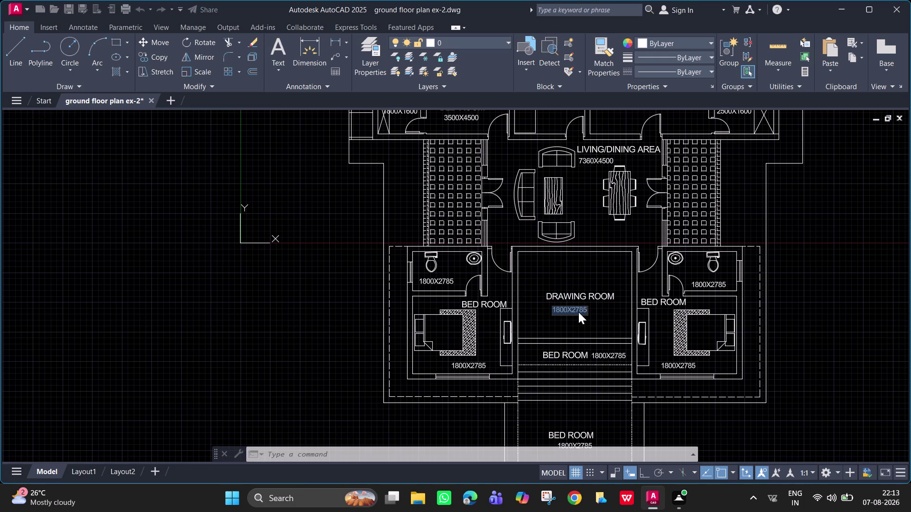
key(BackSpace)
text(480)
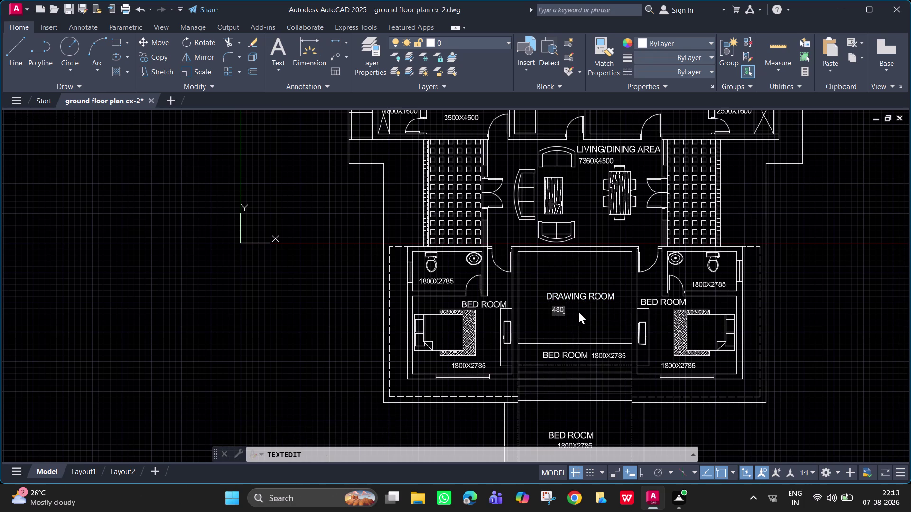
text(0)
key(x)
text(3650)
key(Return)
key(Return)
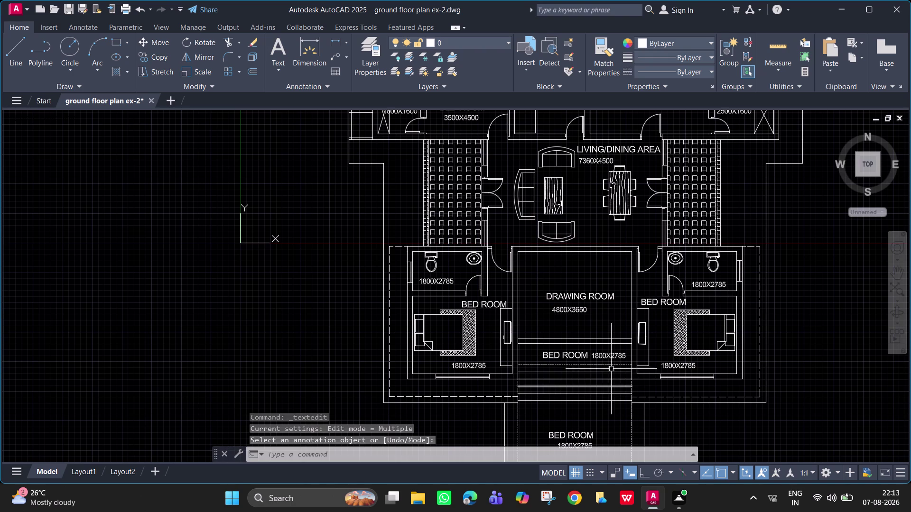
Change the lower room's size text to 4800X1200.
double_click(611, 355)
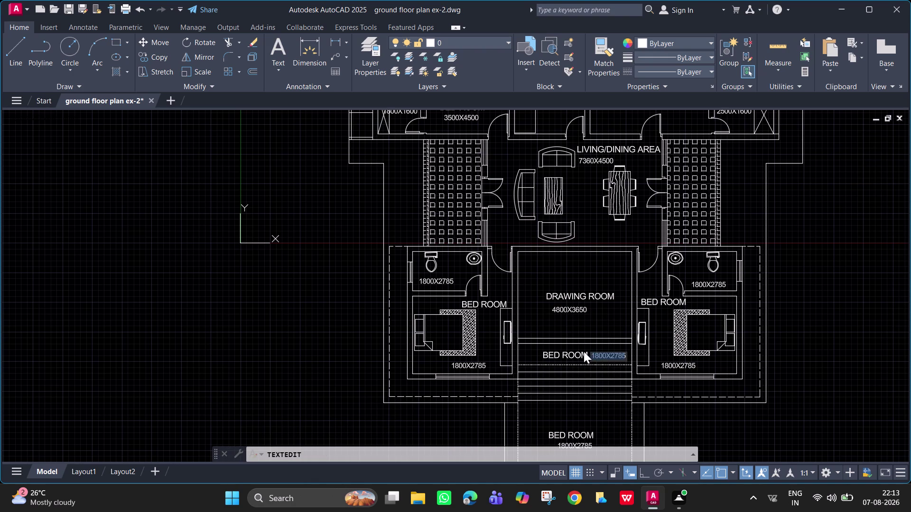
text(12)
key(BackSpace)
key(BackSpace)
text(48)
text(00)
text(X)
text(1200)
key(Return)
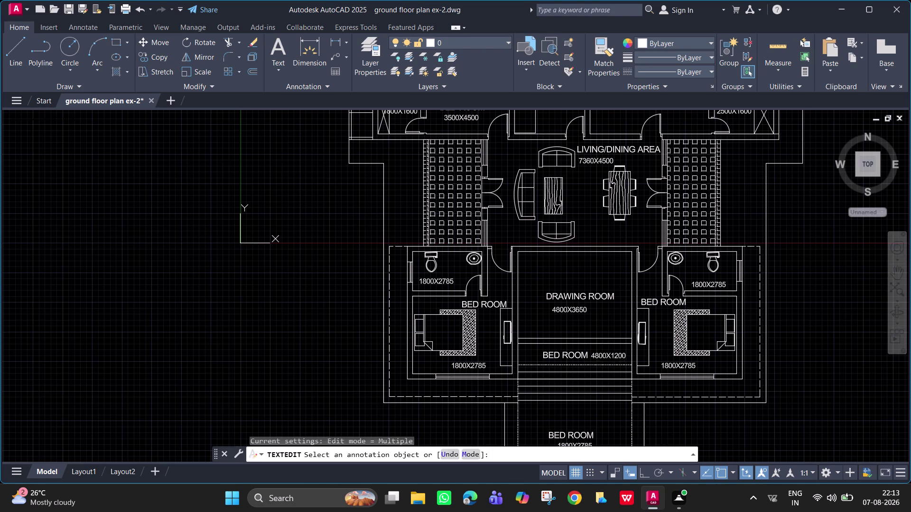
key(Return)
Rename the lower room's BED ROOM label to VERANDAH.
double_click(568, 352)
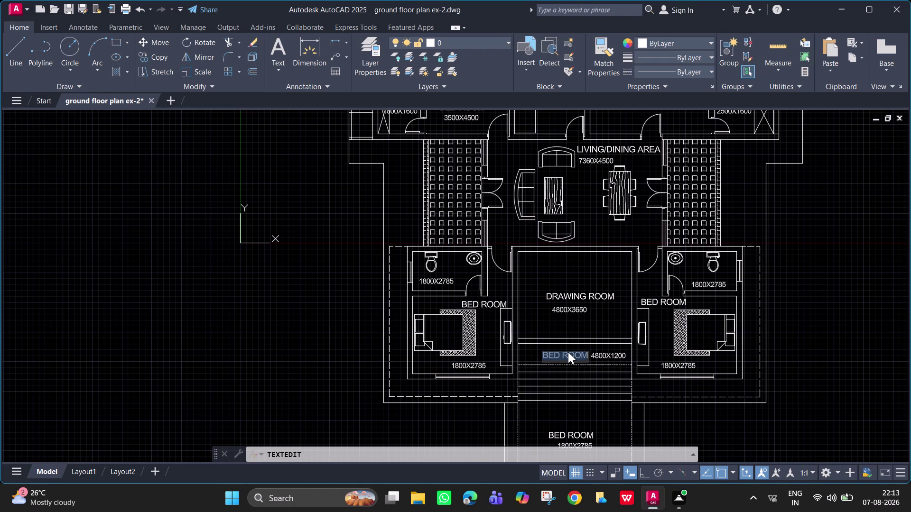
text(VER)
text(AN)
text(DA)
text(H)
key(Return)
key(Return)
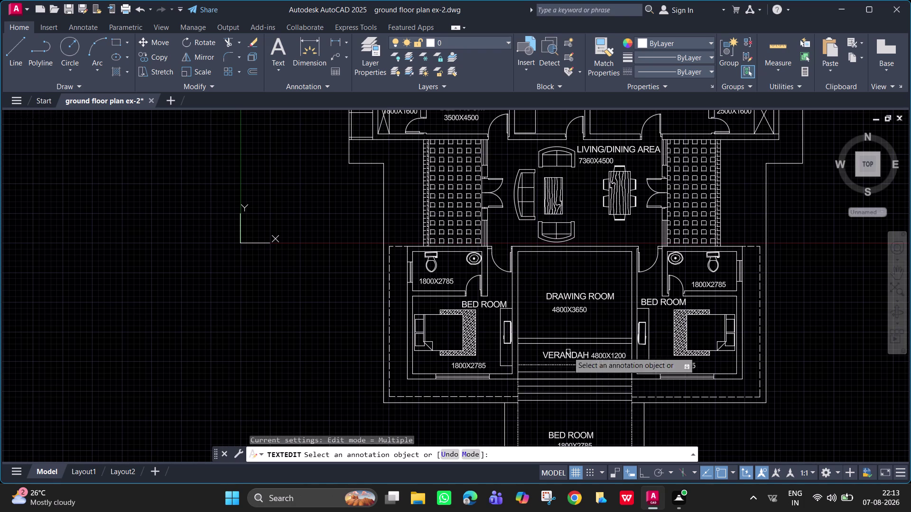
scroll(up, 3)
Rename the bottom room's BED ROOM label to PORCH.
middle_drag(602, 372, 600, 264)
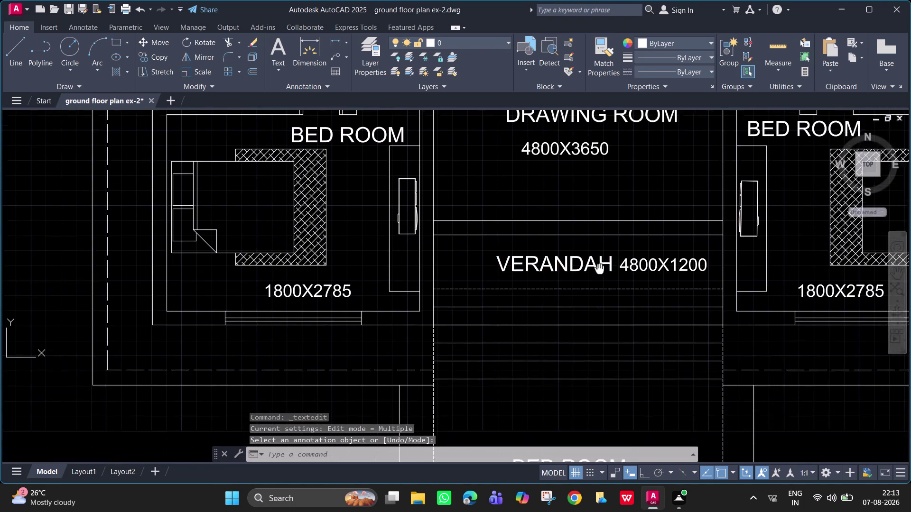
middle_drag(600, 264, 605, 238)
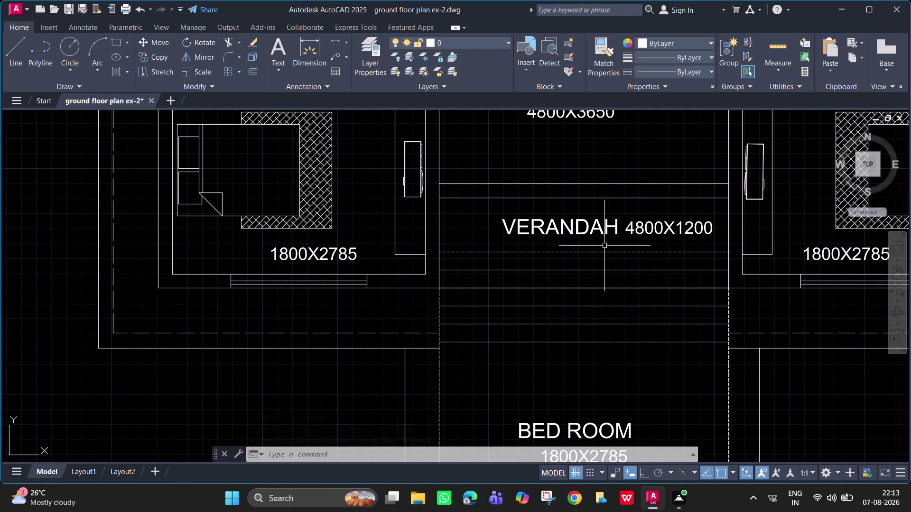
scroll(down, 3)
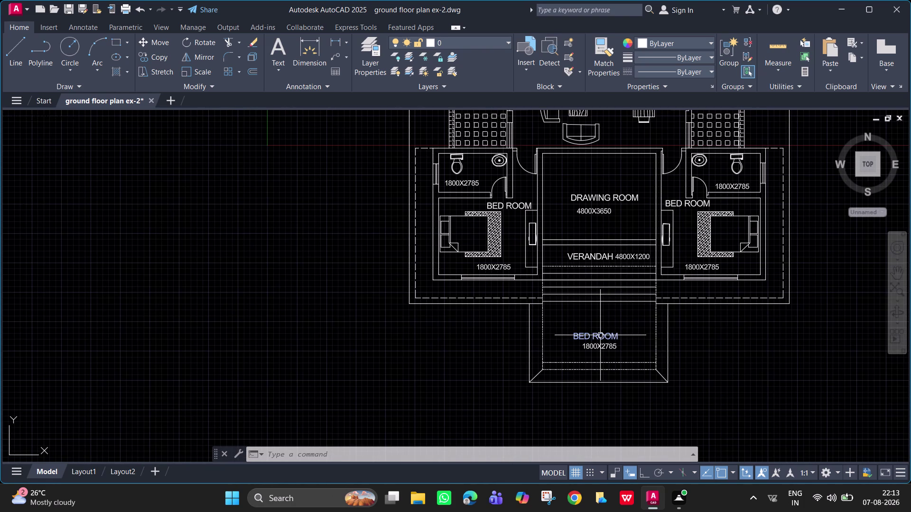
double_click(600, 335)
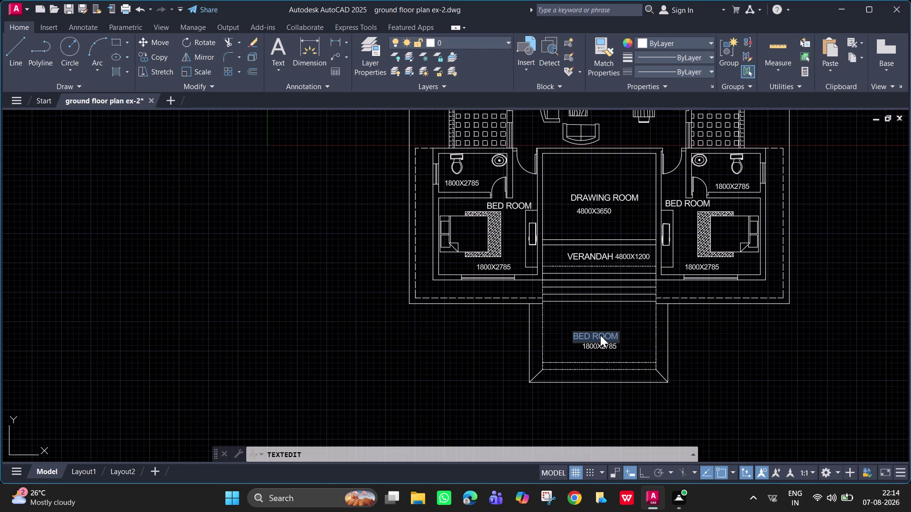
text(PO)
text(RC)
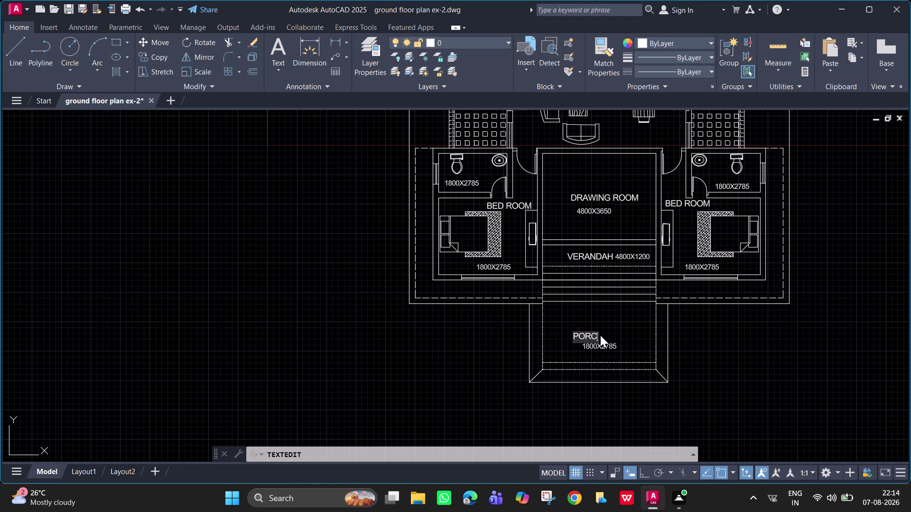
text(H)
key(Return)
key(Return)
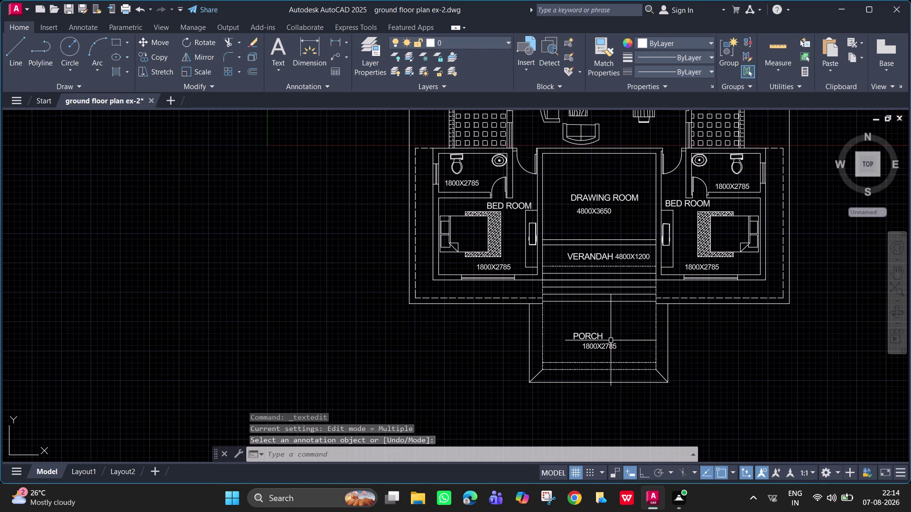
Change the porch's size text to 5260X4470.
double_click(611, 350)
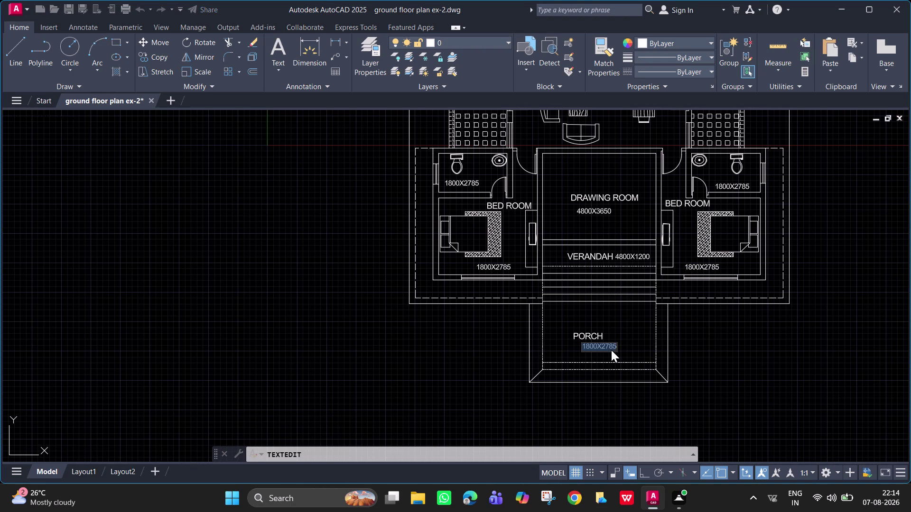
text(52)
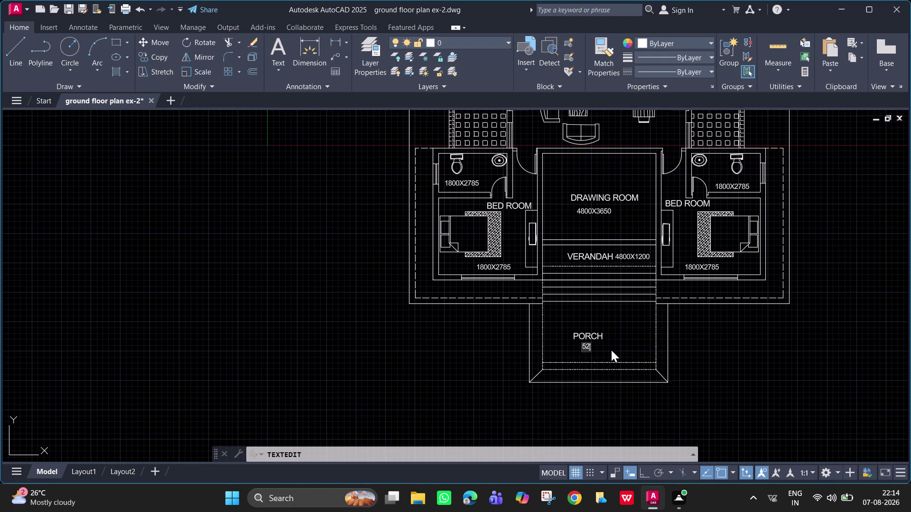
text(60)
text(X4470)
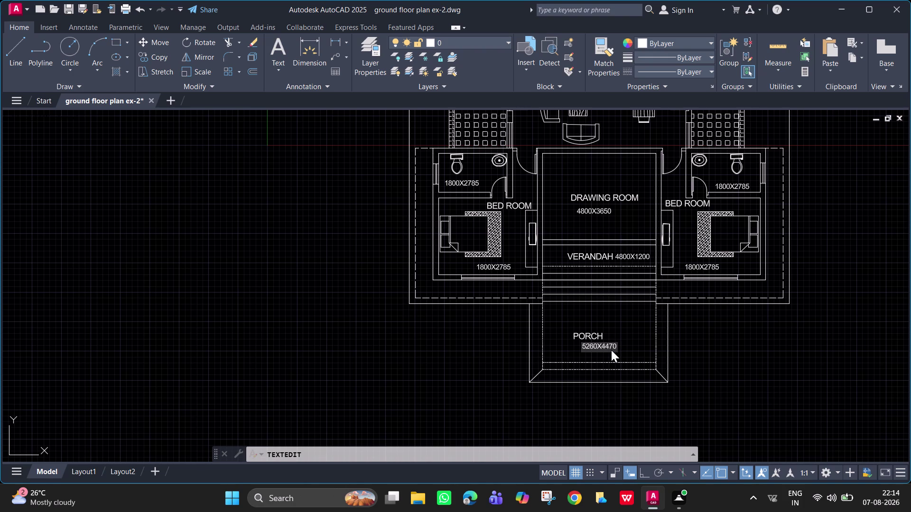
key(Return)
key(Return)
Move the 5260X4470 size text slightly left, beneath PORCH.
click(611, 350)
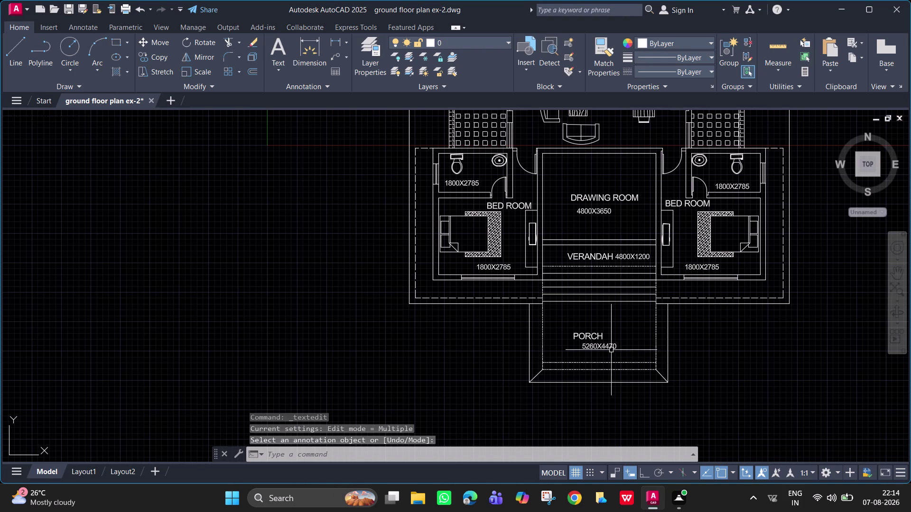
text(M)
key(space)
drag(611, 350, 575, 350)
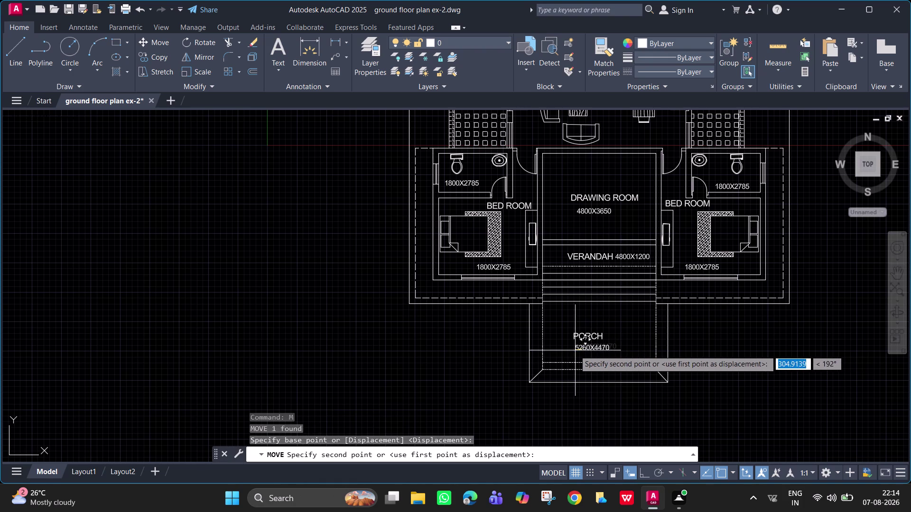
drag(575, 351, 570, 350)
click(570, 351)
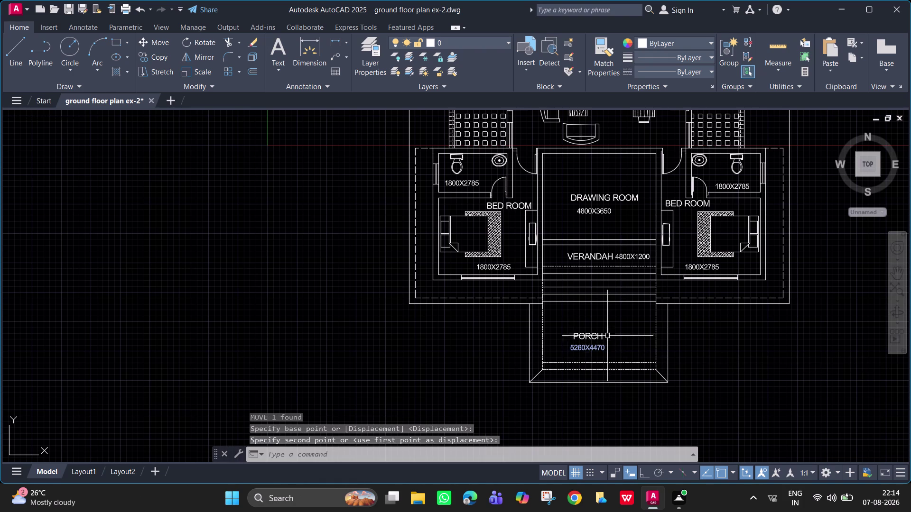
key(Escape)
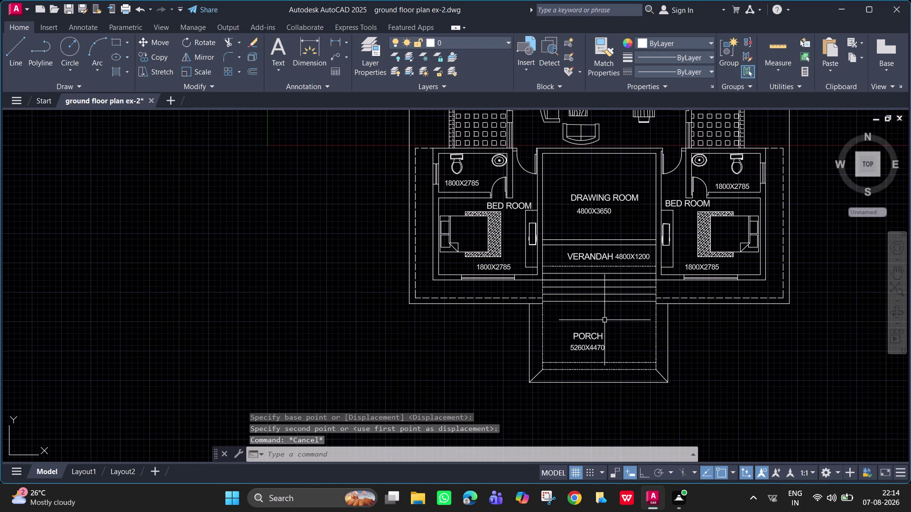
scroll(up, 3)
Draw a 600-deep projection outline off the left bedroom's front wall.
middle_drag(462, 290, 454, 291)
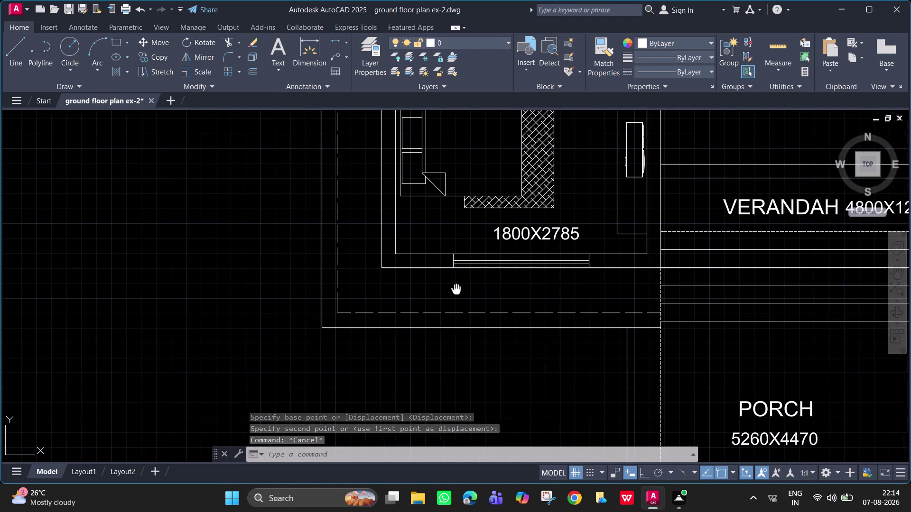
middle_drag(453, 290, 438, 291)
text(L)
key(space)
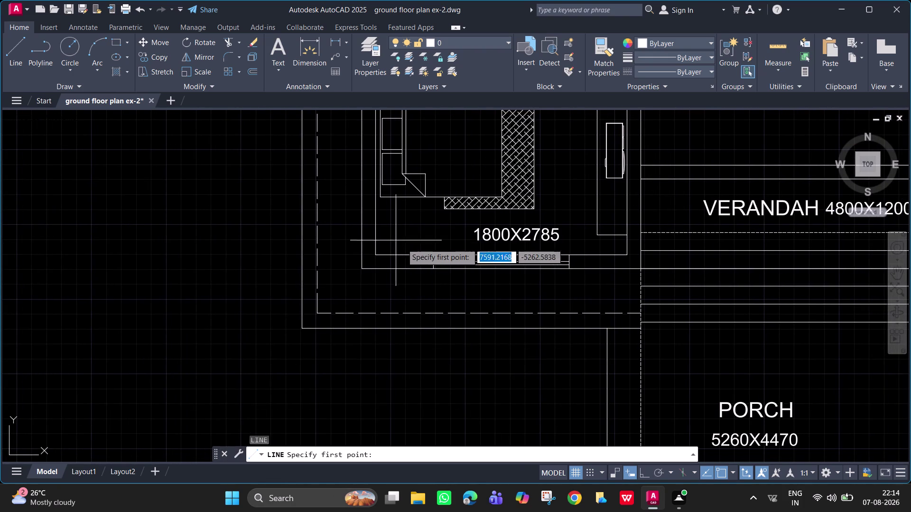
click(421, 268)
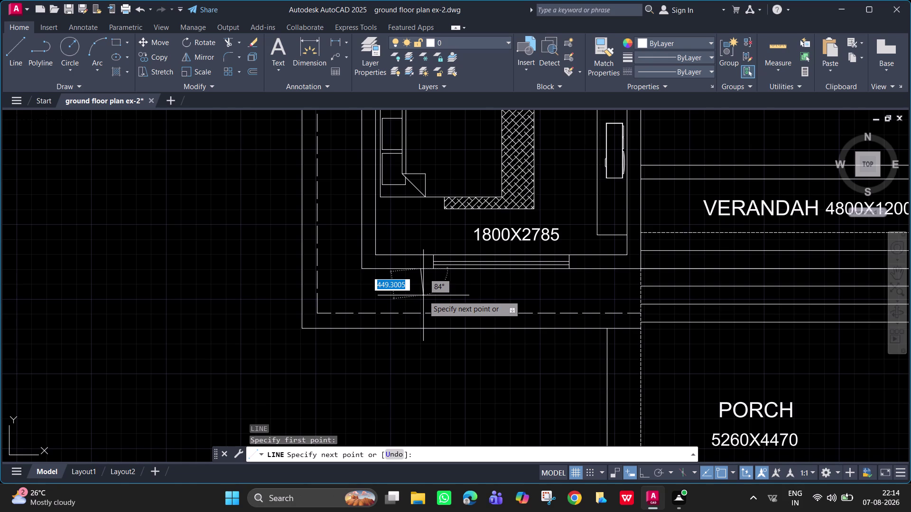
key(F8)
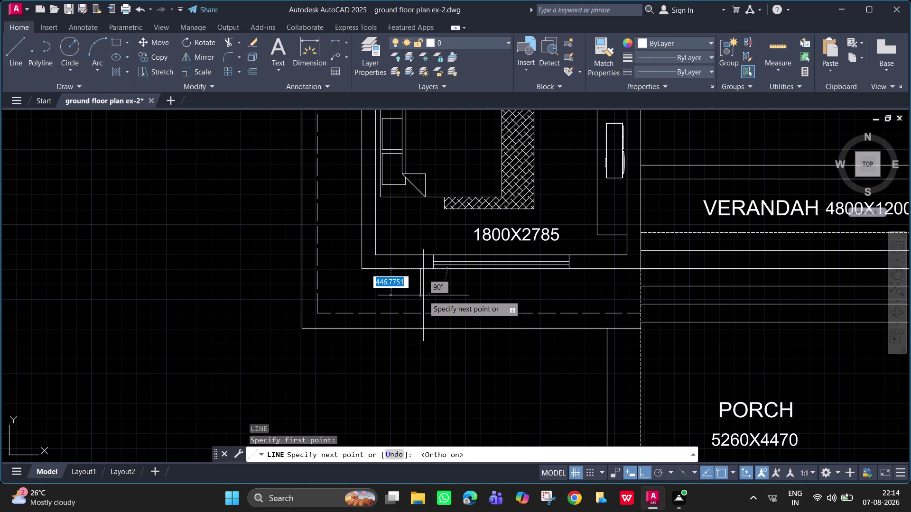
text(600)
key(Return)
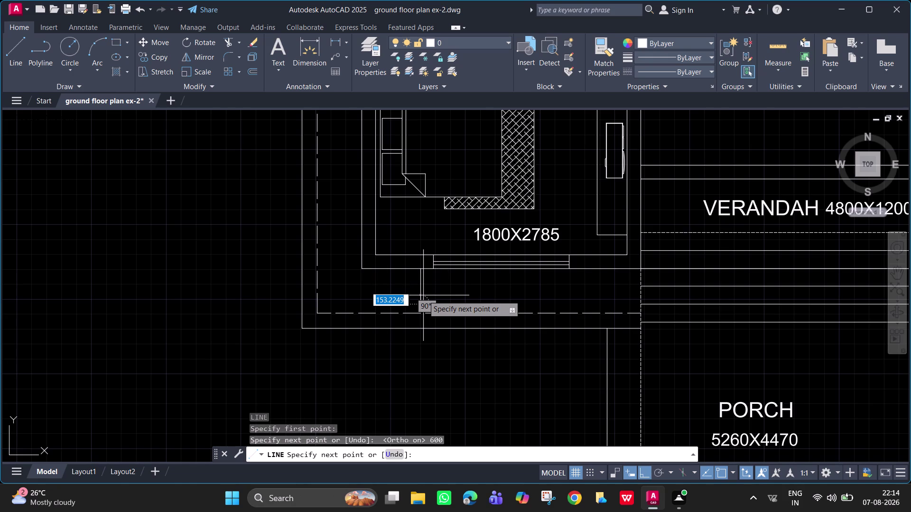
click(582, 303)
click(582, 269)
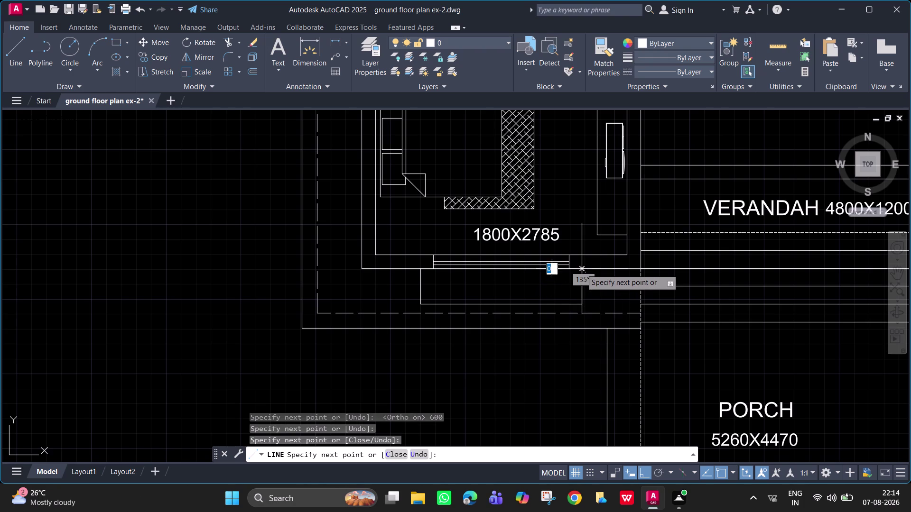
key(space)
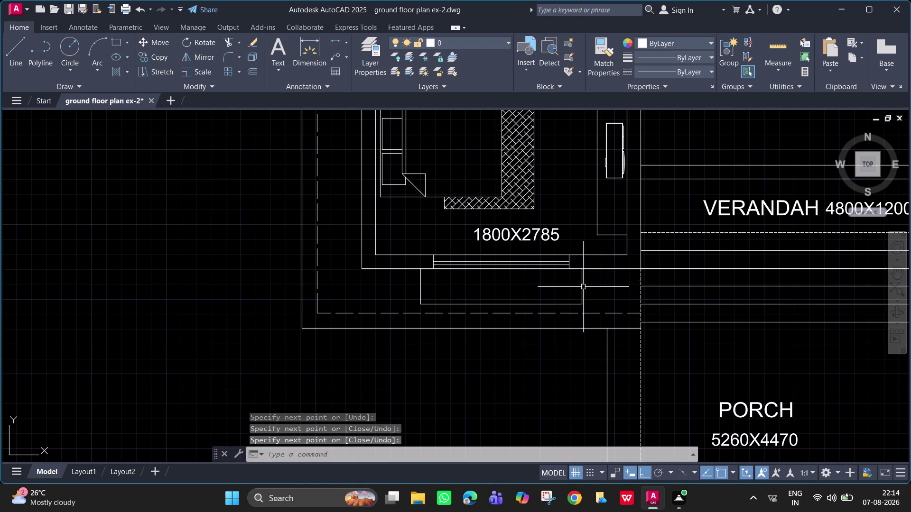
drag(601, 304, 391, 279)
key(Escape)
Draw the matching 600-deep projection outline below the right bedroom's window.
scroll(down, 3)
middle_drag(609, 294, 129, 268)
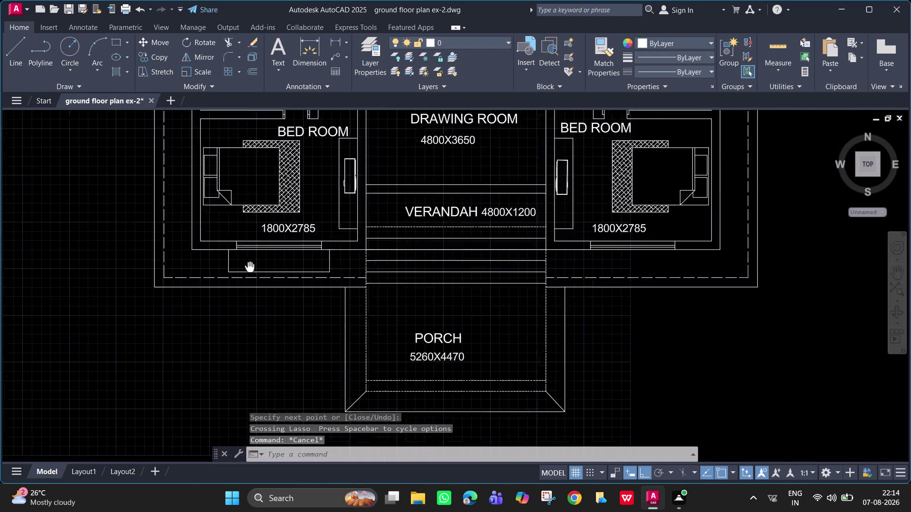
middle_drag(129, 268, 113, 268)
scroll(up, 3)
text(L)
key(space)
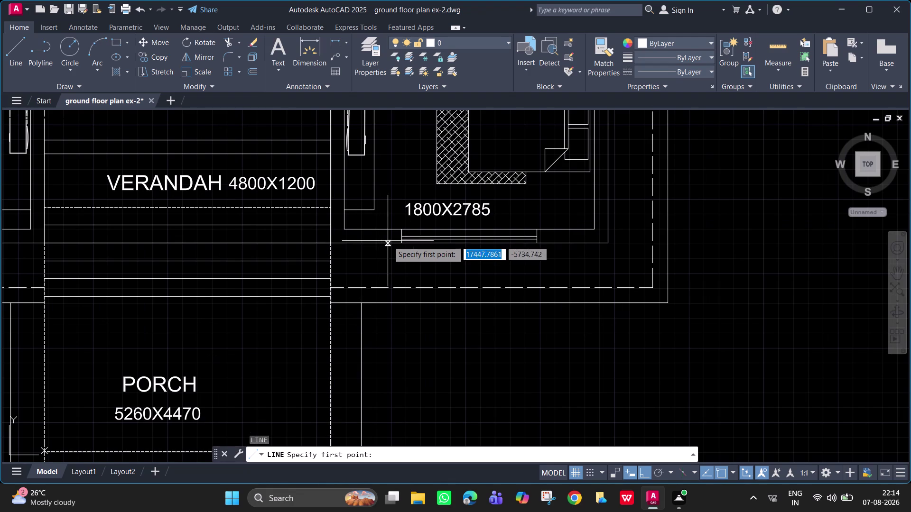
click(388, 244)
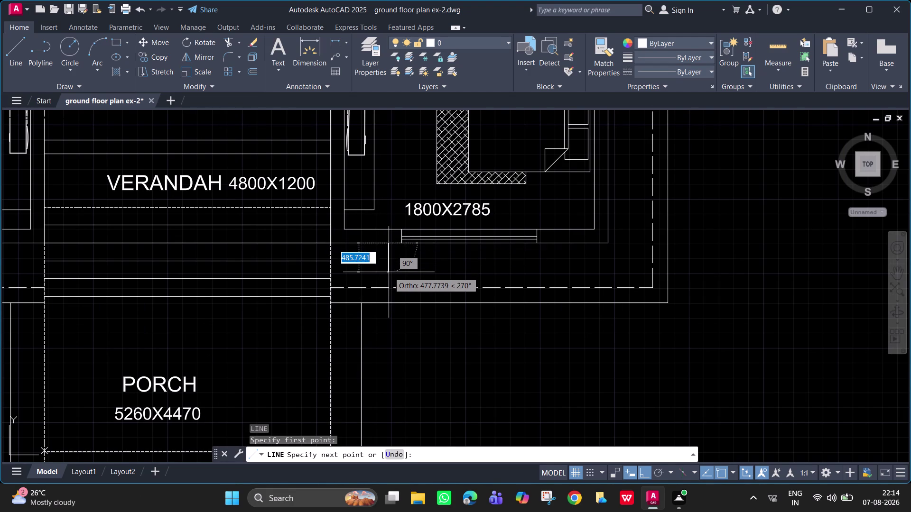
text(600)
key(Return)
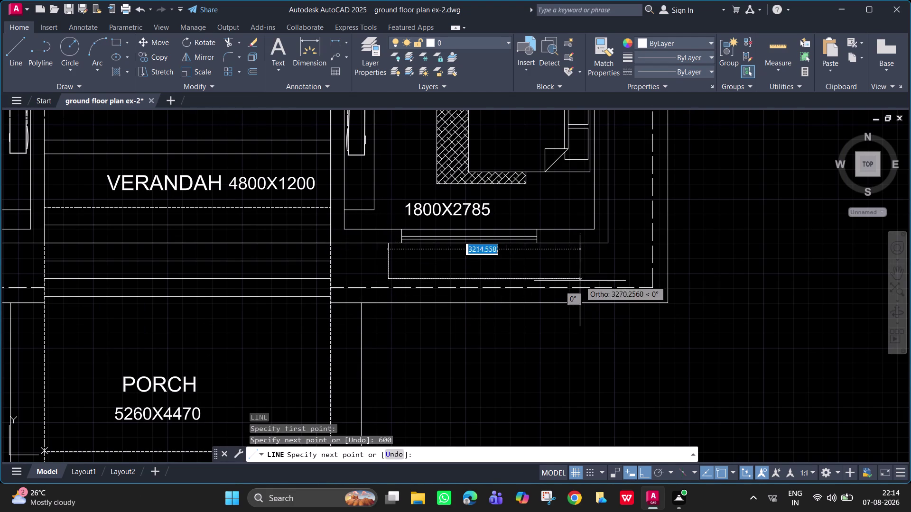
click(551, 274)
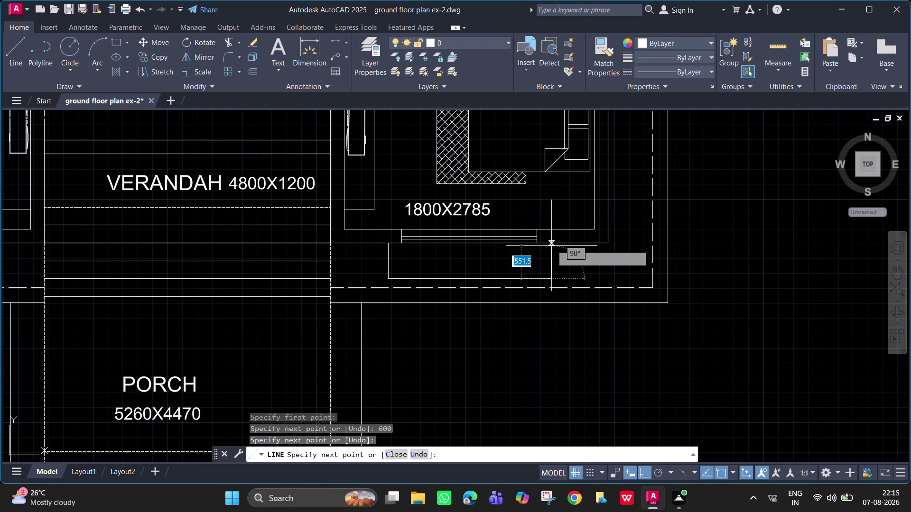
click(551, 243)
key(Escape)
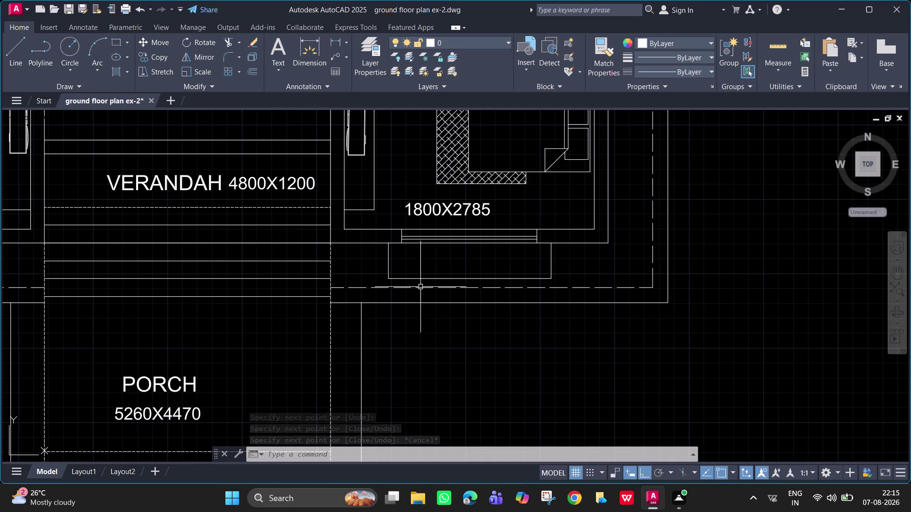
middle_drag(389, 298, 642, 328)
scroll(down, 3)
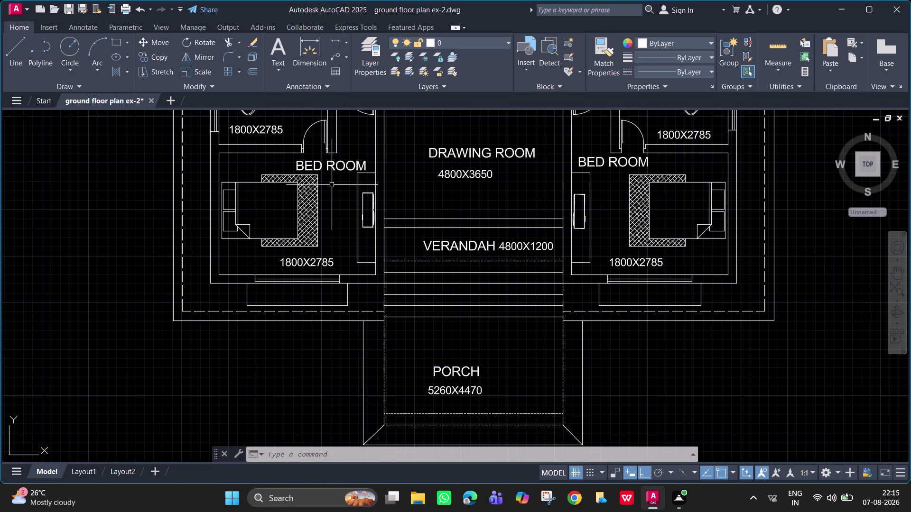
Change the left front bedroom's size label from 1800X2785 to 4200X3500.
double_click(310, 265)
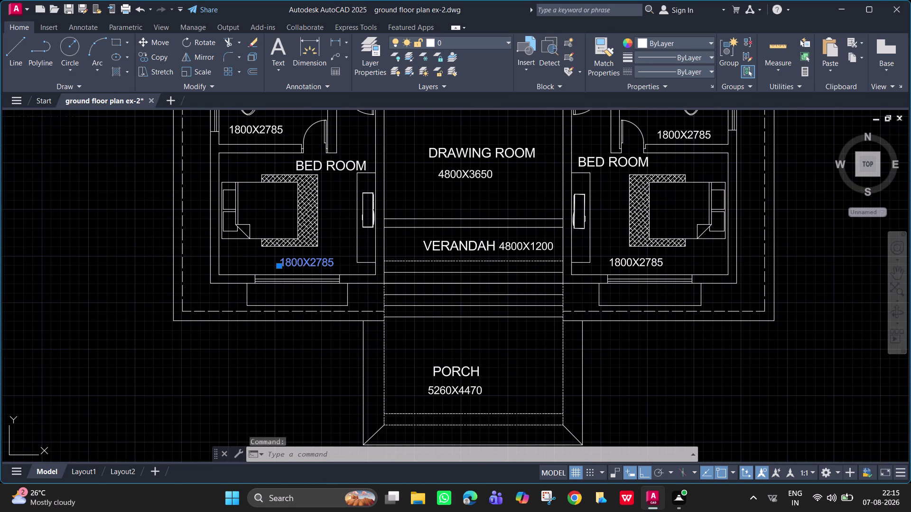
text(4200)
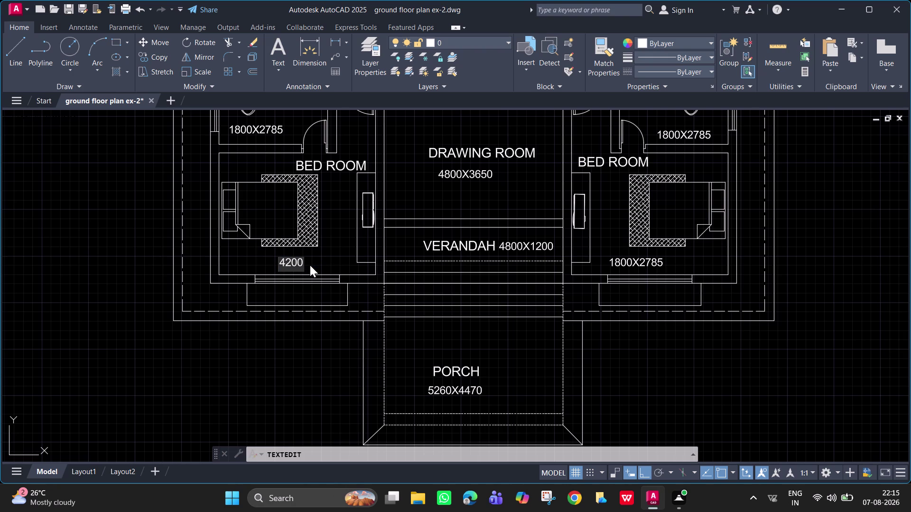
key(x)
text(35)
text(00)
key(Return)
key(Return)
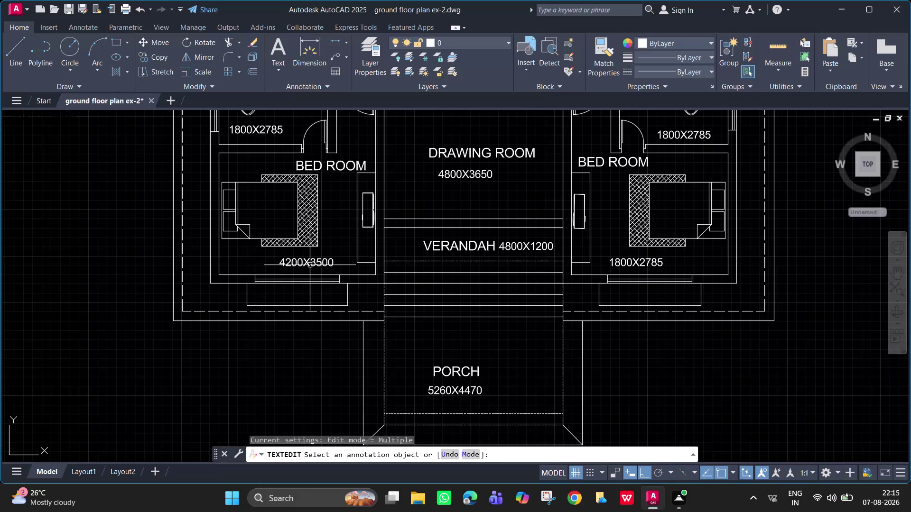
Change the right front bedroom's size label to 4200X3500, then zoom out.
double_click(640, 264)
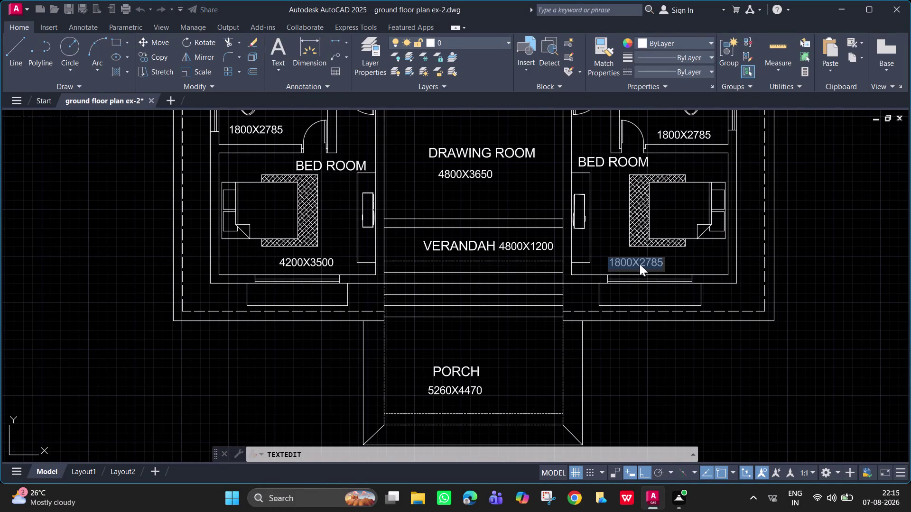
text(4200)
key(x)
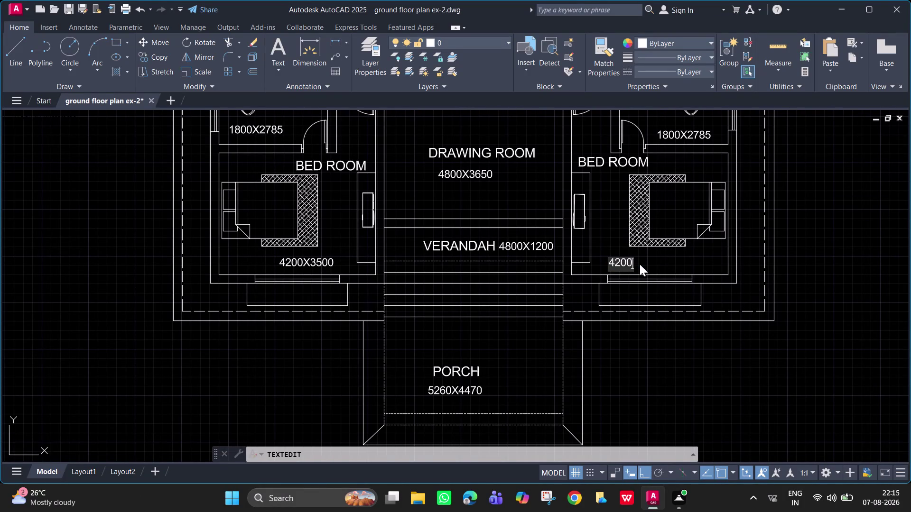
text(3500)
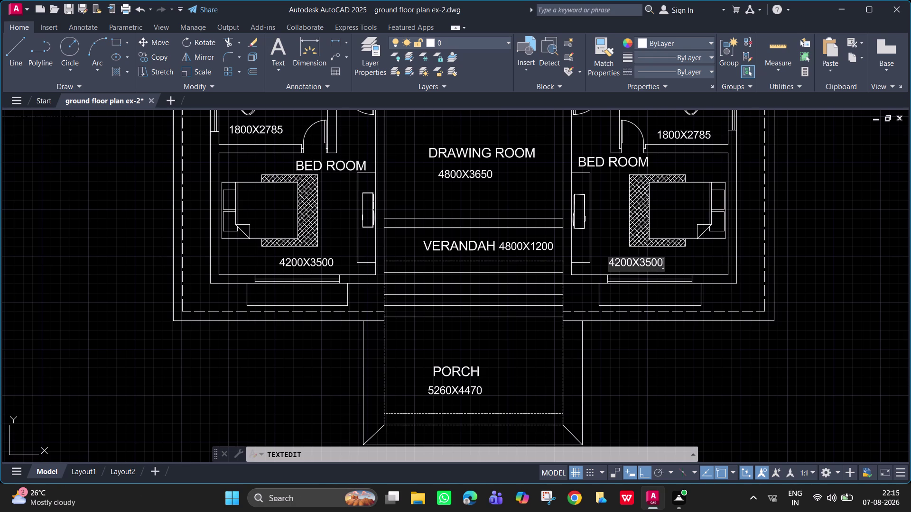
key(Return)
key(Return)
scroll(down, 3)
middle_drag(489, 196, 489, 225)
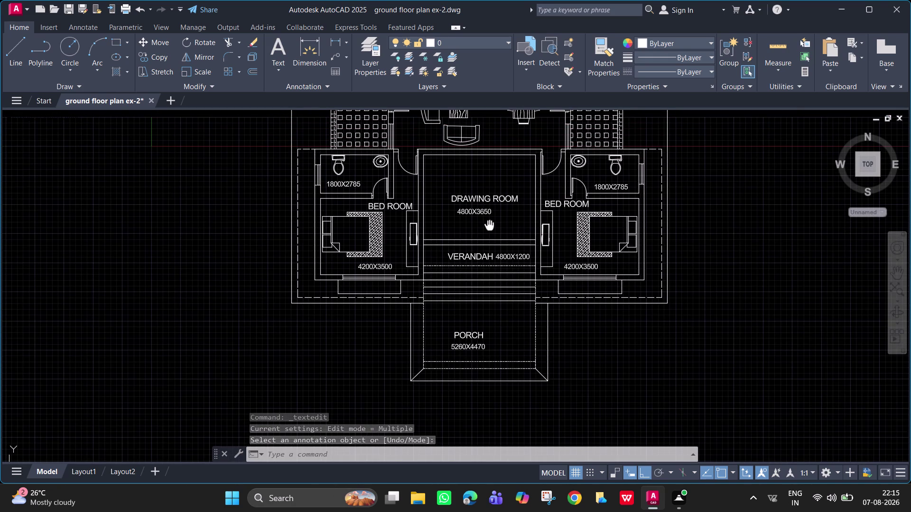
middle_drag(489, 225, 498, 314)
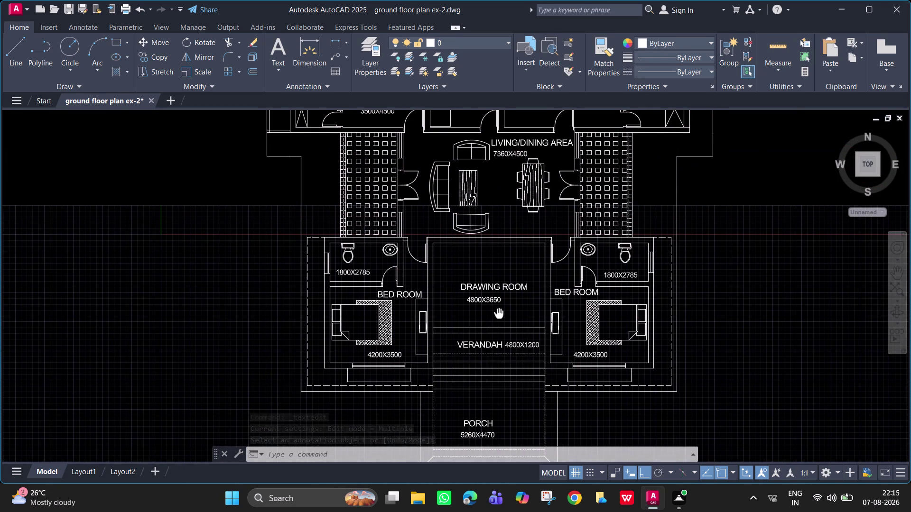
middle_drag(498, 313, 499, 314)
scroll(up, 3)
Retype the left toilet's size text as 2920X1650.
double_click(362, 246)
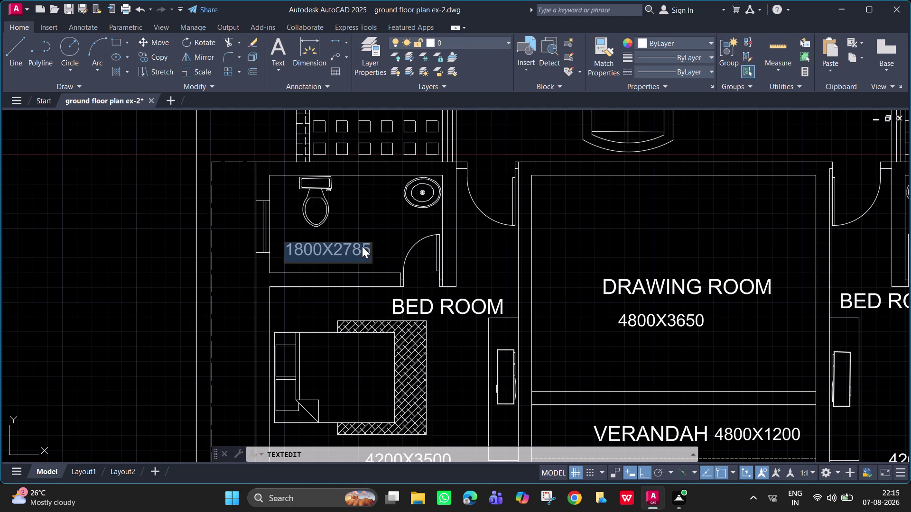
text(29)
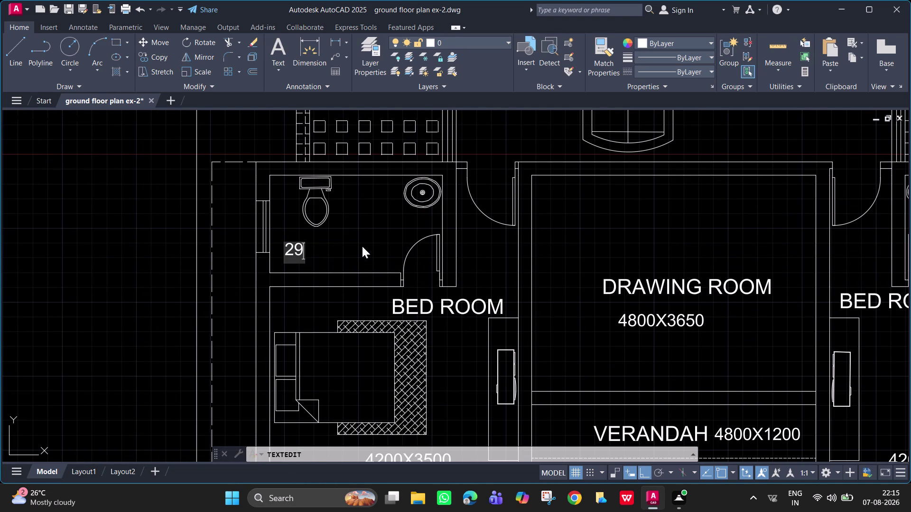
text(20)
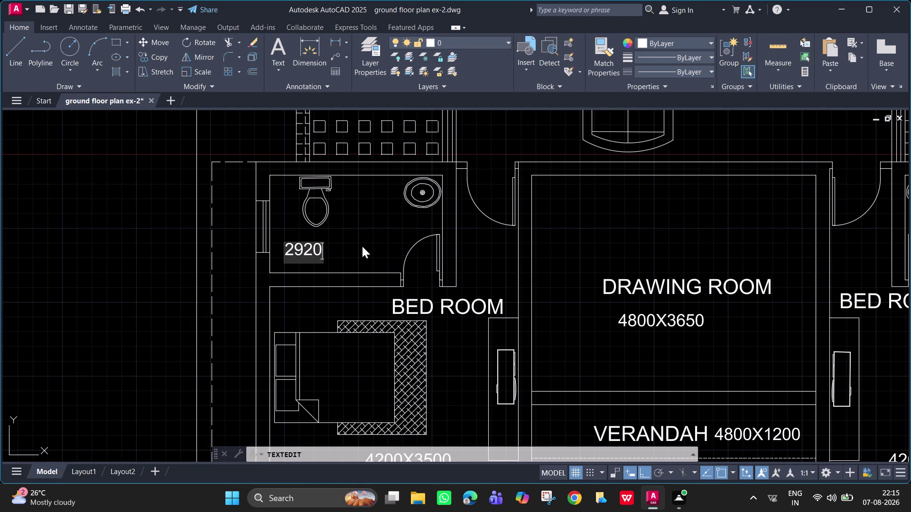
key(x)
text(1650)
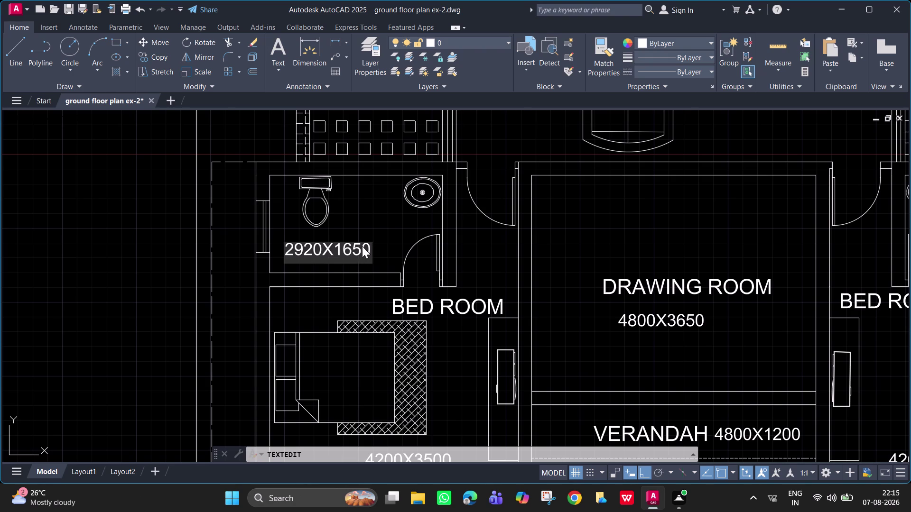
key(Return)
key(Return)
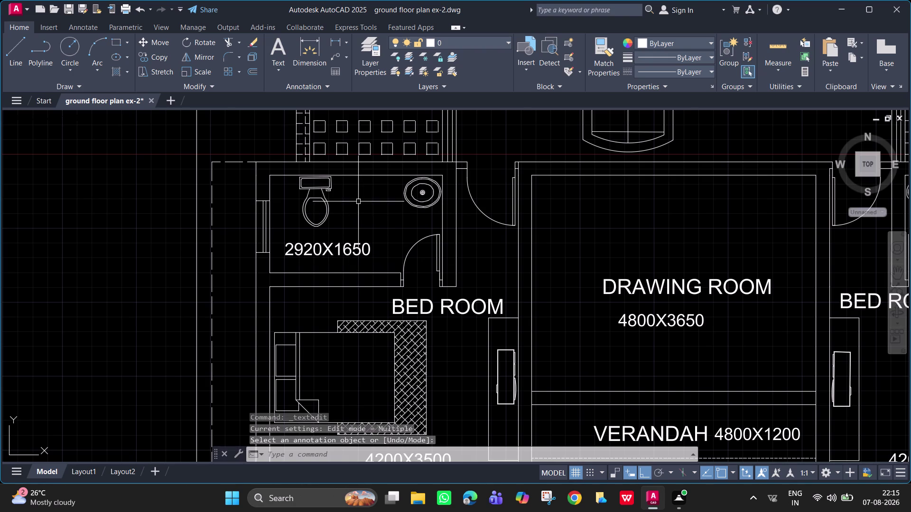
click(468, 312)
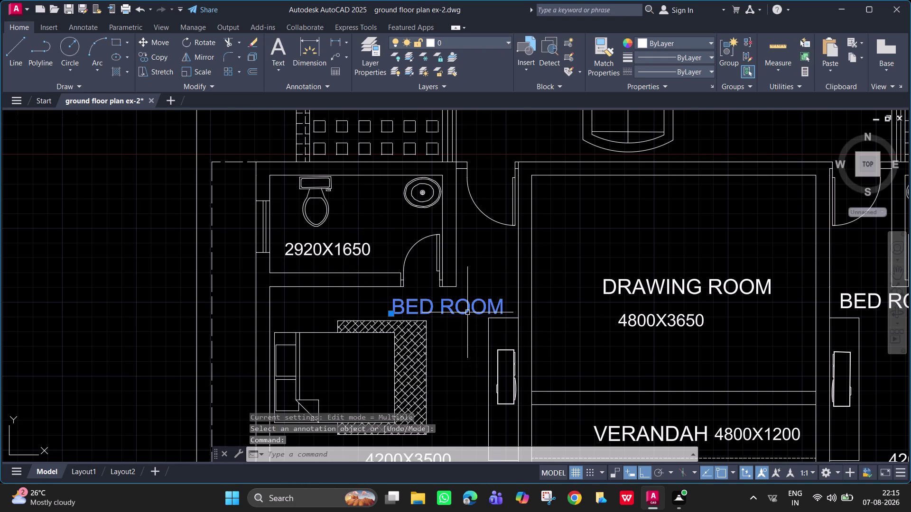
Copy the BED ROOM label into the left toilet and rename it TOILET.
text(CO)
key(space)
drag(467, 312, 402, 253)
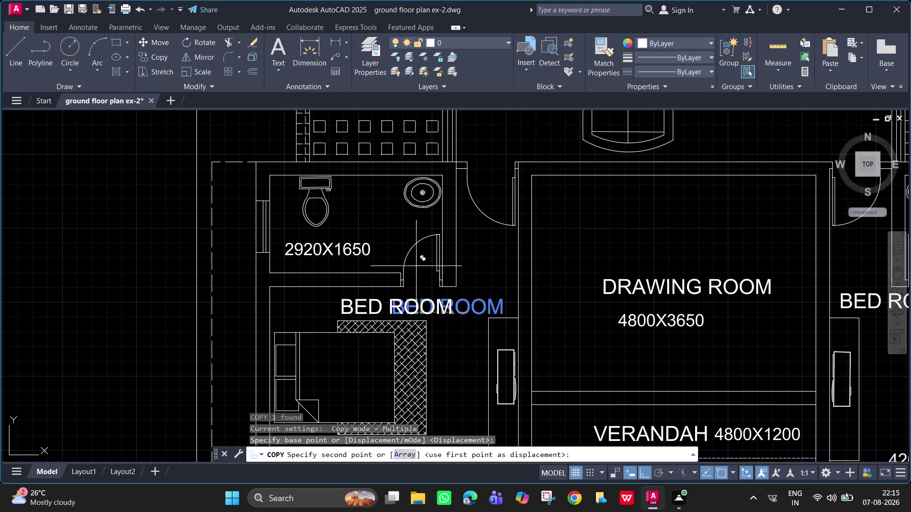
drag(402, 254, 398, 250)
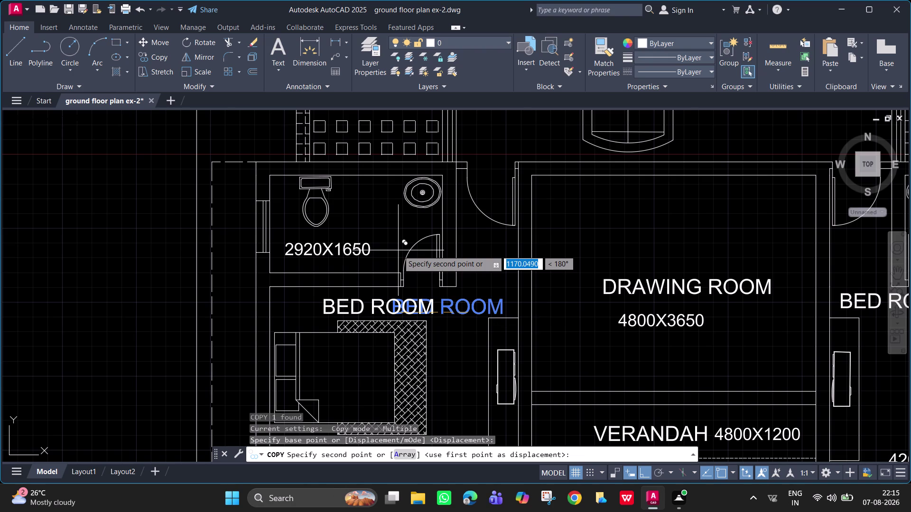
key(F8)
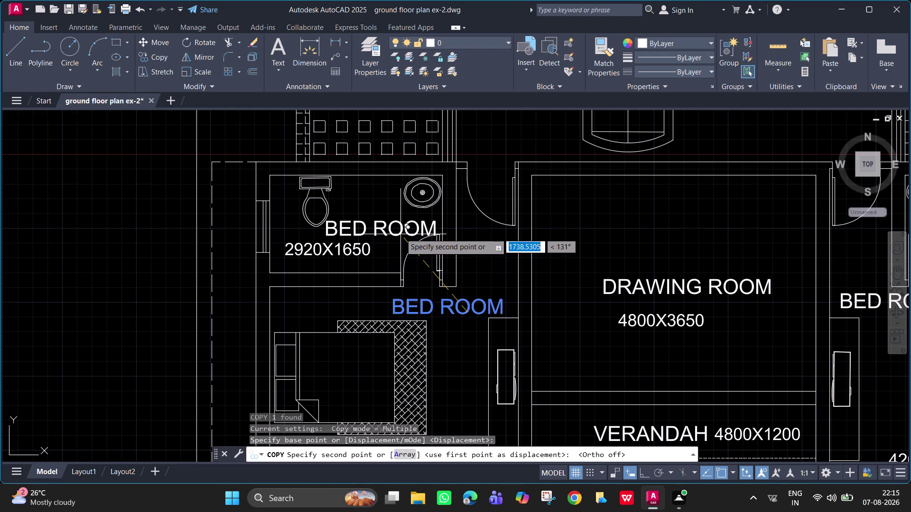
click(406, 226)
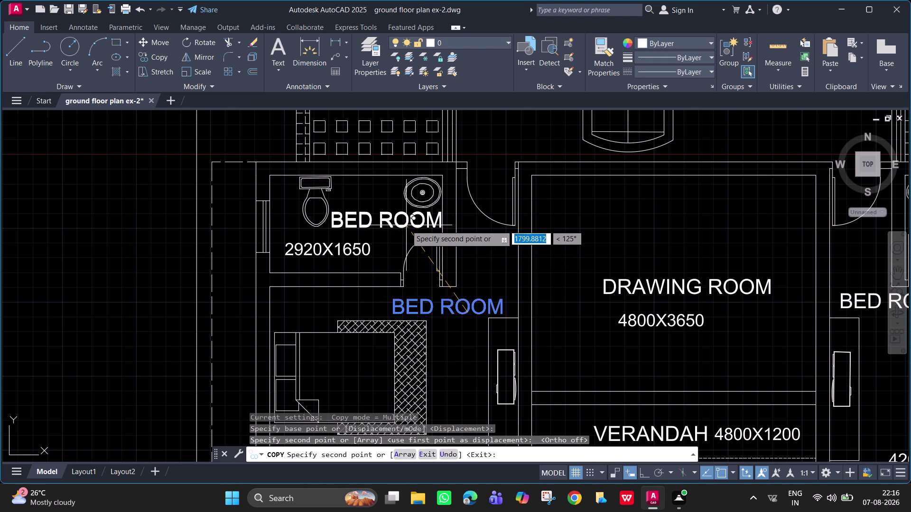
middle_drag(563, 265, 265, 286)
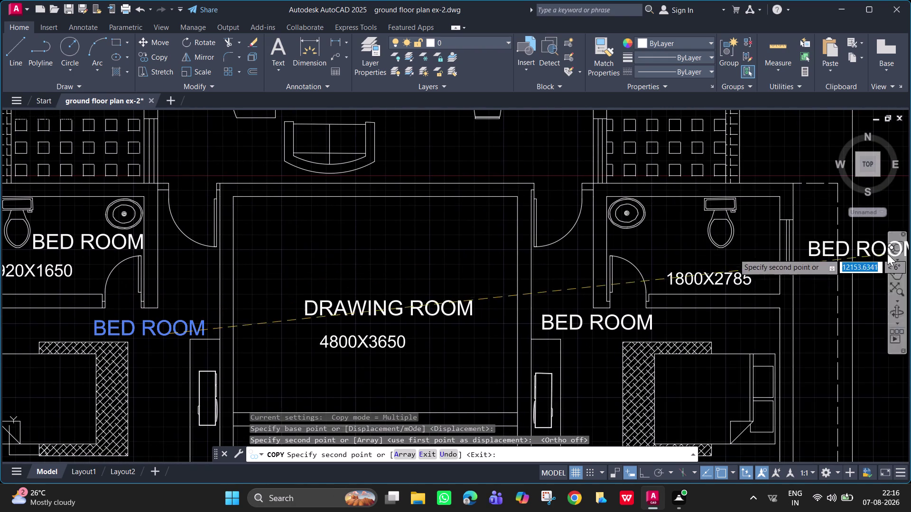
key(Escape)
double_click(94, 245)
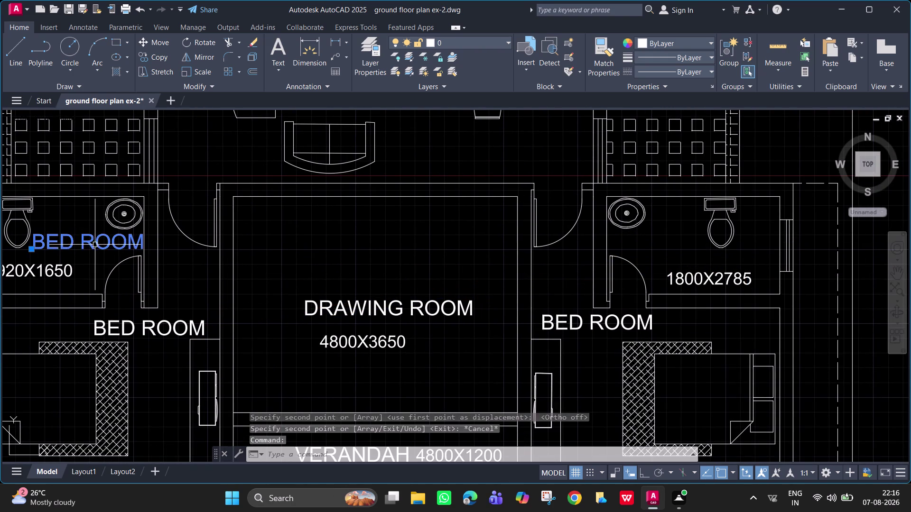
text(TOILET)
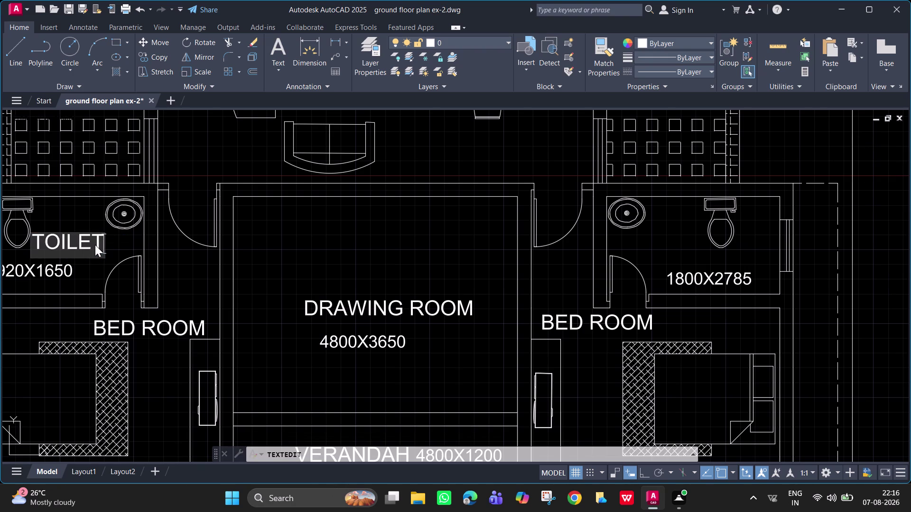
key(Return)
key(Return)
Copy the TOILET label into the right-hand toilet.
click(95, 245)
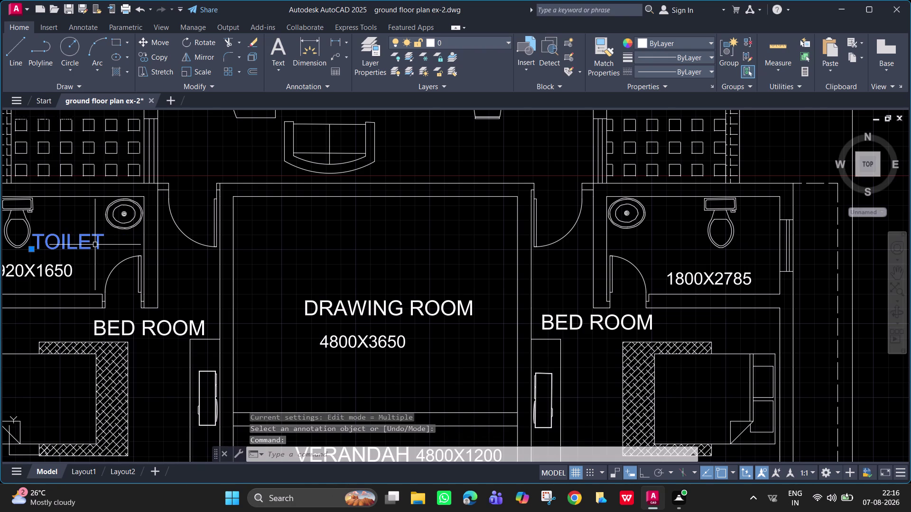
text(CO)
key(space)
drag(95, 245, 693, 251)
click(692, 251)
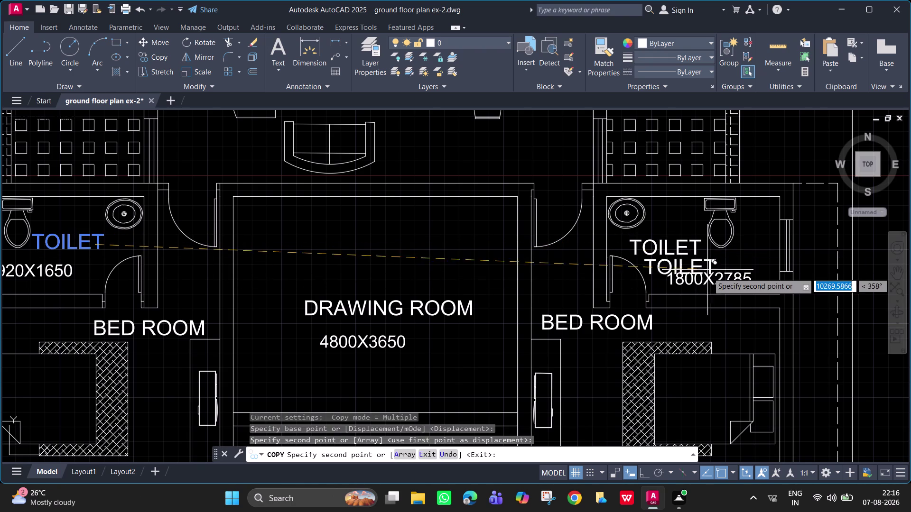
key(Escape)
Replace the right toilet's 1800X2785 size text with 2920X1650.
double_click(703, 282)
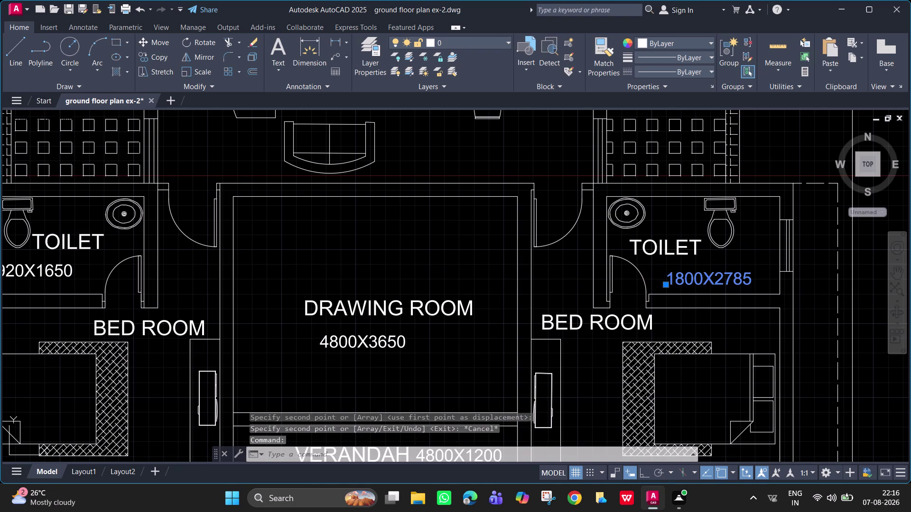
key(BackSpace)
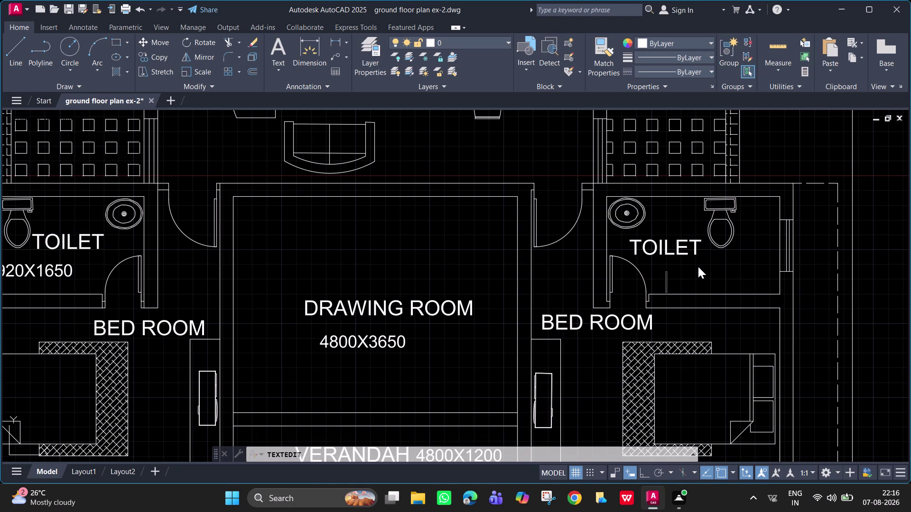
text(2920)
key(x)
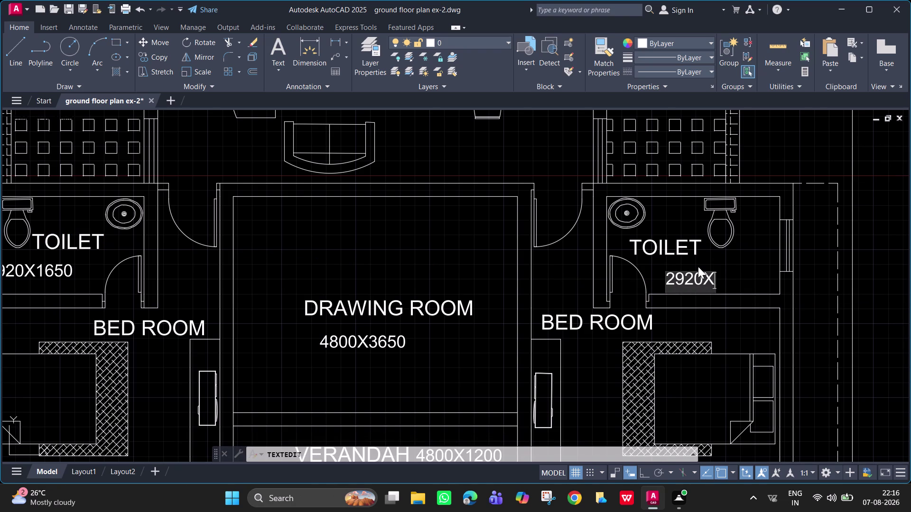
text(1650)
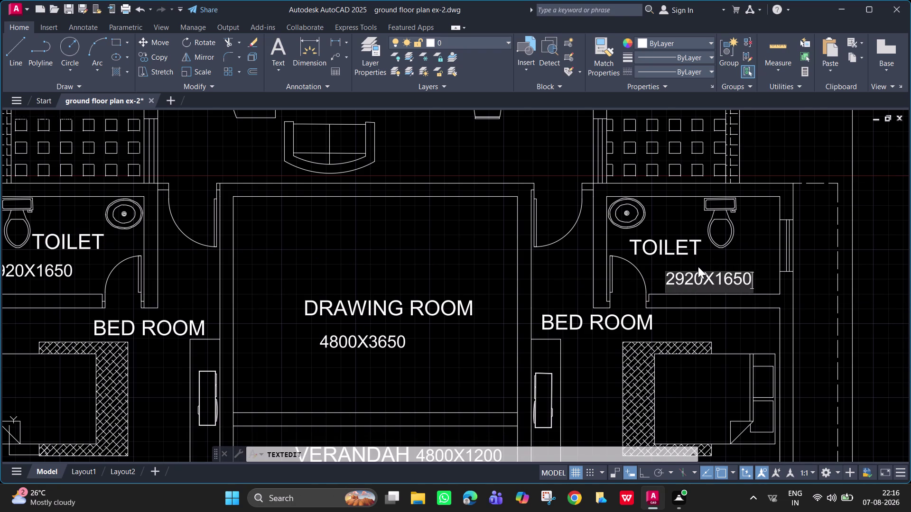
key(Return)
key(Return)
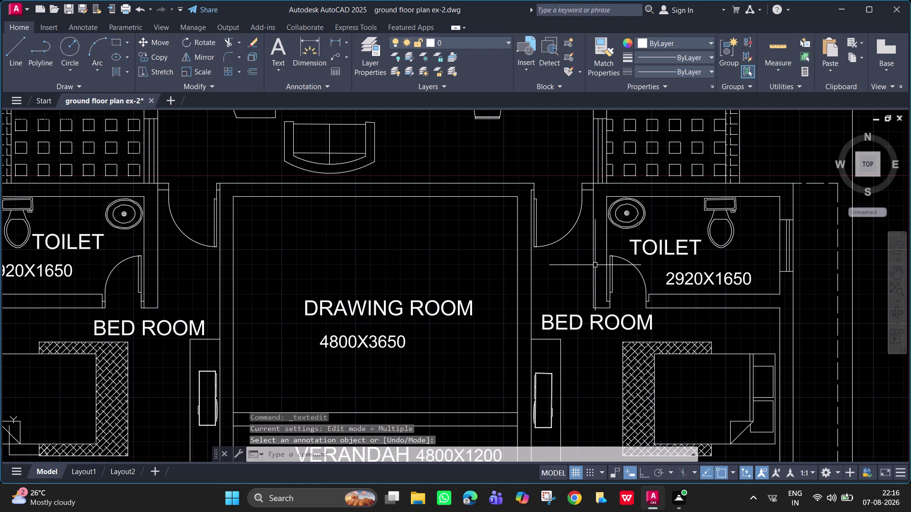
scroll(down, 3)
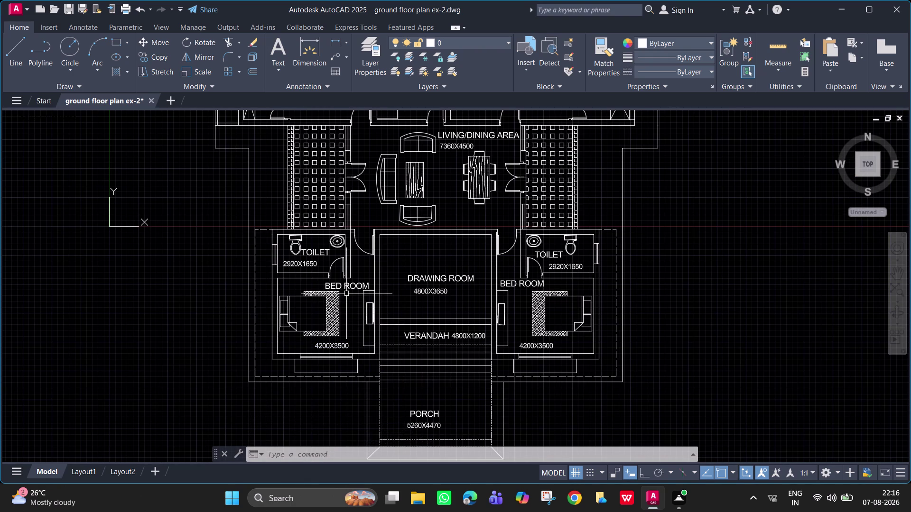
Move the left bedroom's 4200X3500 text and BED ROOM label onto one line.
scroll(up, 3)
scroll(up, 3)
click(337, 345)
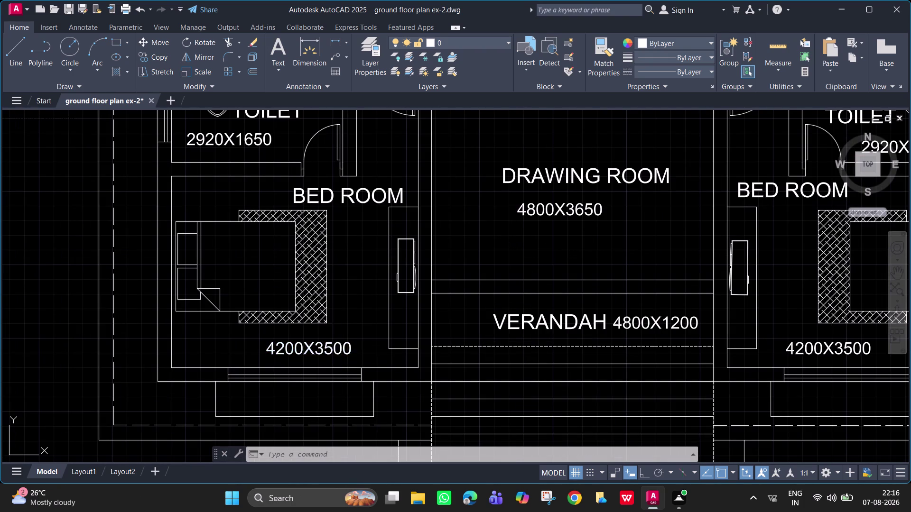
text(M)
key(space)
drag(336, 345, 361, 346)
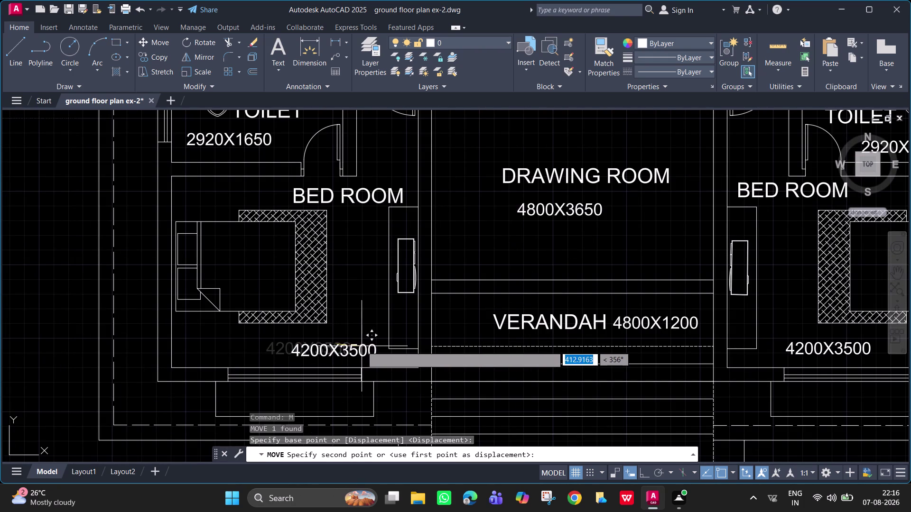
drag(362, 346, 368, 347)
click(368, 346)
click(370, 203)
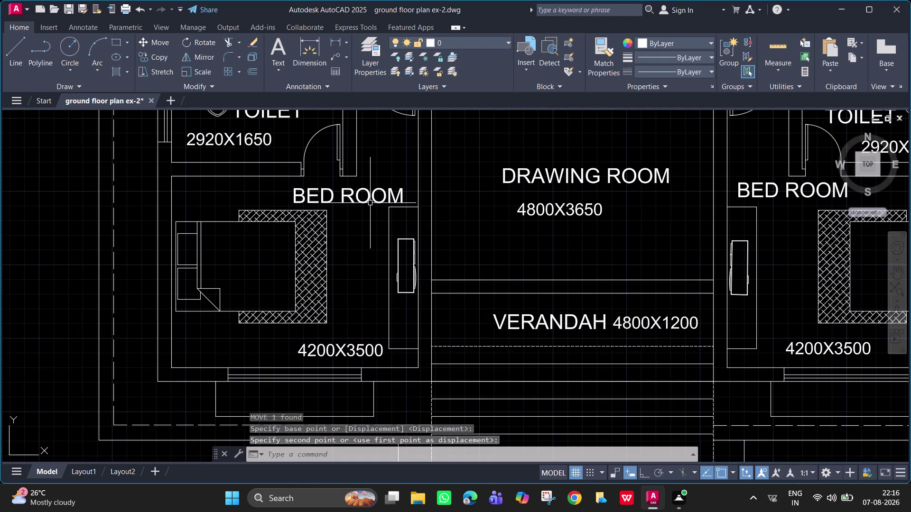
key(space)
text(M)
key(space)
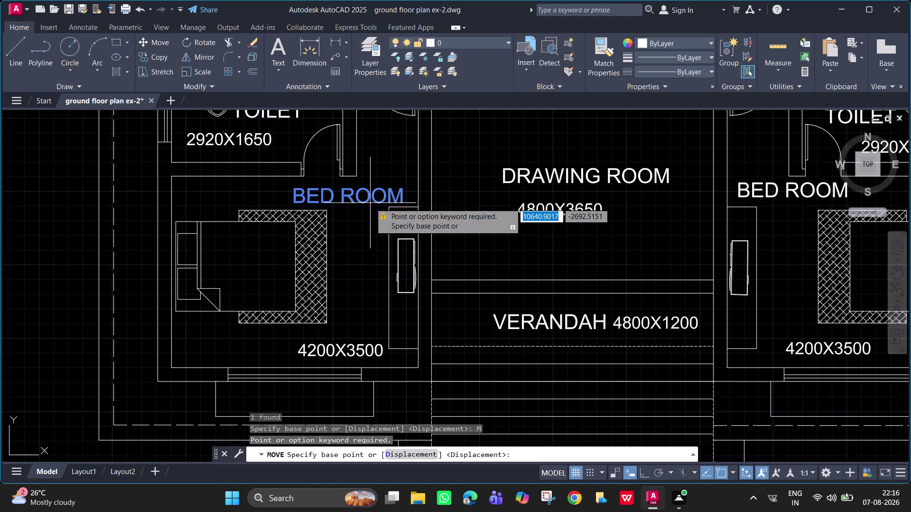
drag(370, 203, 257, 354)
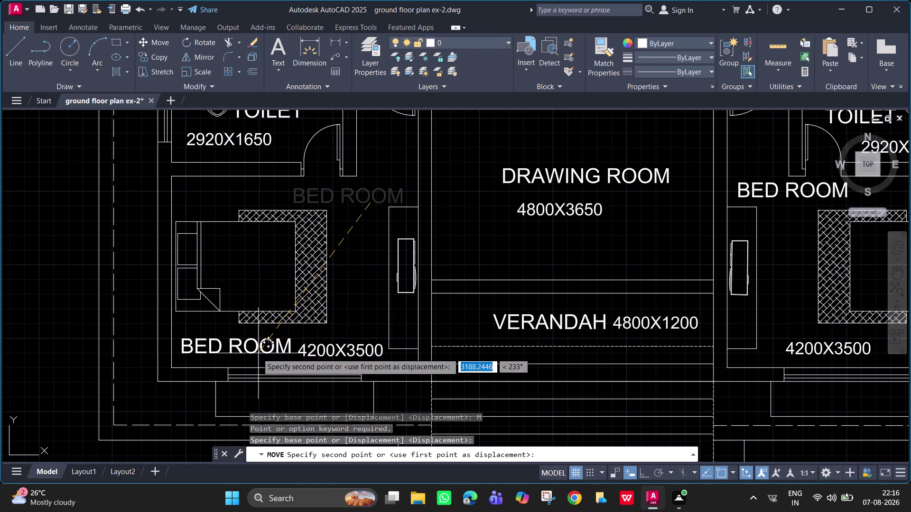
drag(257, 354, 259, 356)
click(259, 356)
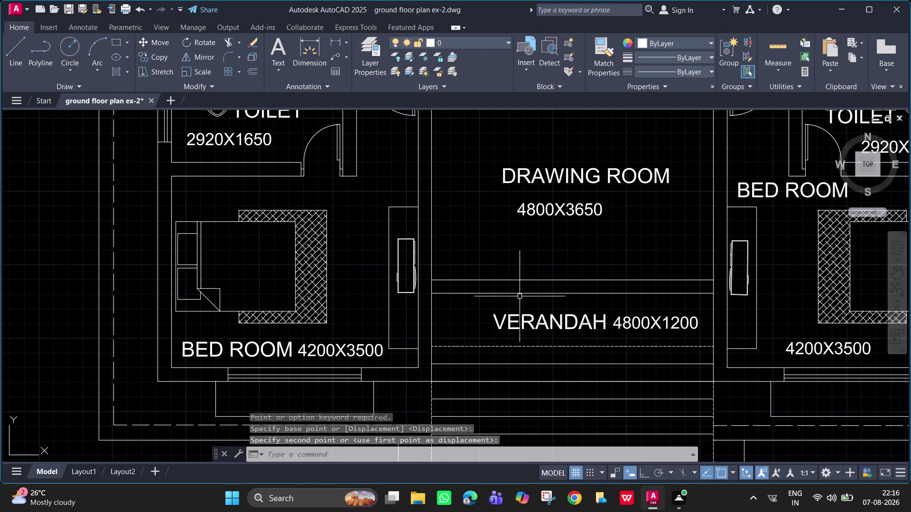
Move the right bedroom's 4200X3500 text and BED ROOM label onto one line.
middle_drag(708, 280, 461, 231)
click(603, 299)
text(M)
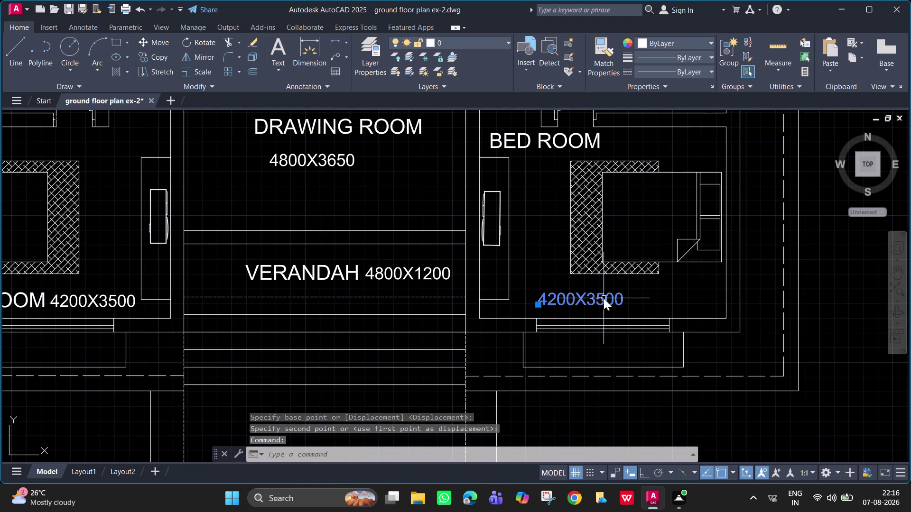
key(space)
drag(602, 298, 696, 298)
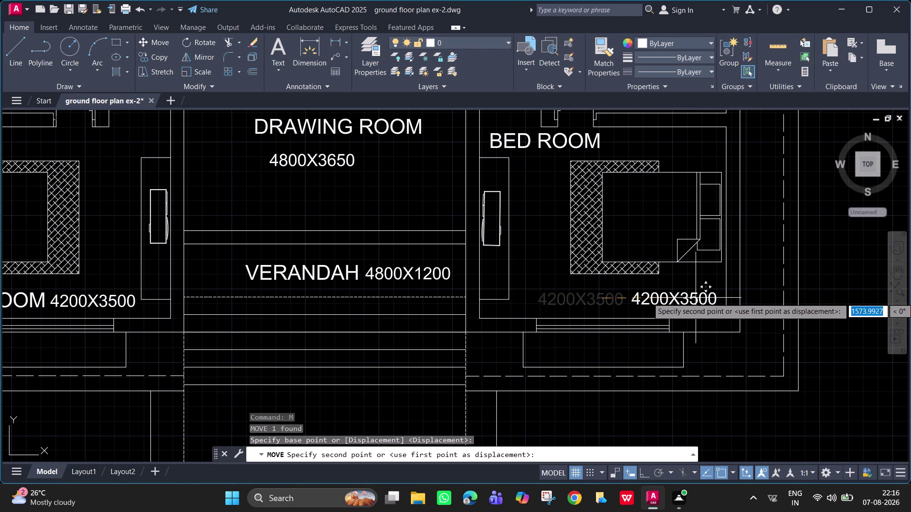
drag(696, 297, 701, 298)
click(701, 298)
click(564, 142)
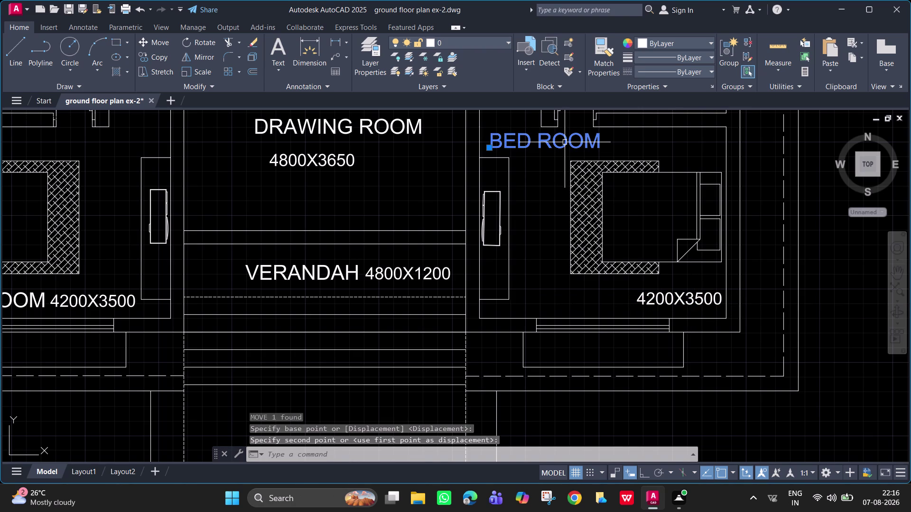
text(M)
key(space)
drag(565, 142, 592, 303)
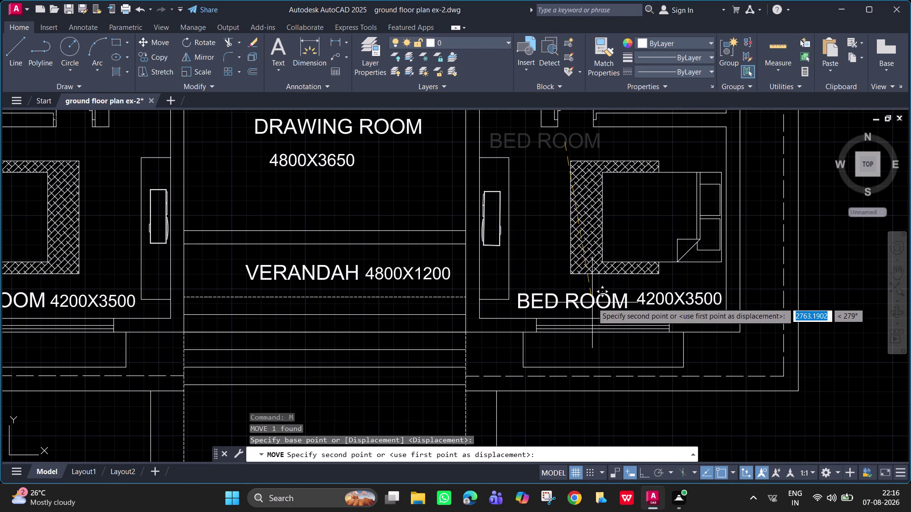
drag(592, 302, 596, 298)
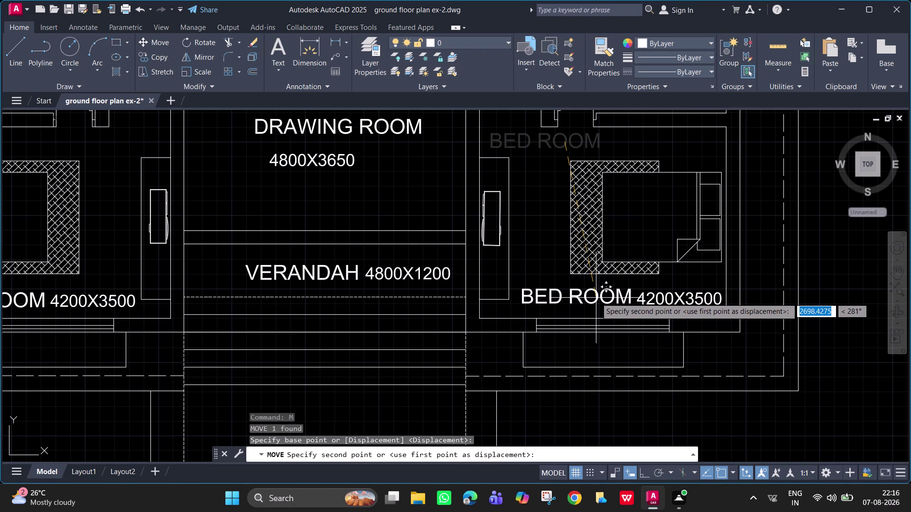
click(596, 298)
key(Escape)
Attempt to move the left TOILET label, then cancel.
scroll(down, 3)
middle_drag(495, 267, 521, 280)
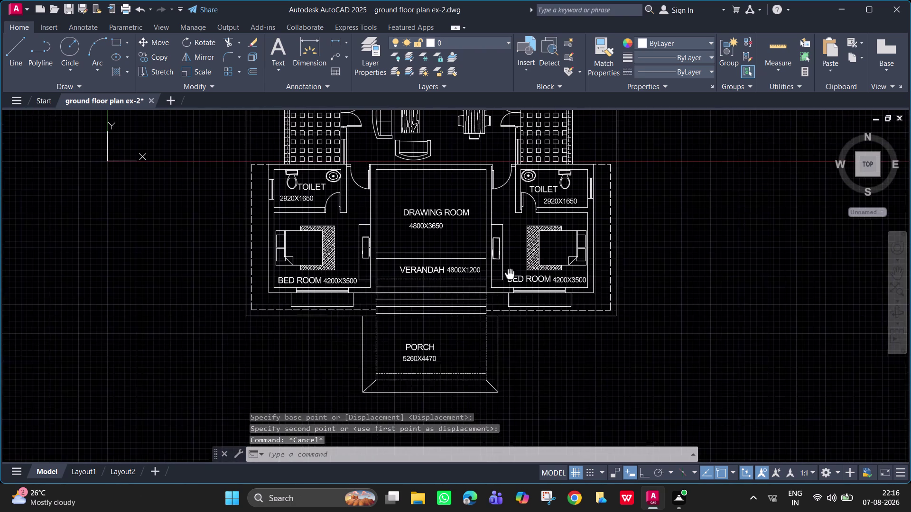
middle_drag(522, 280, 523, 280)
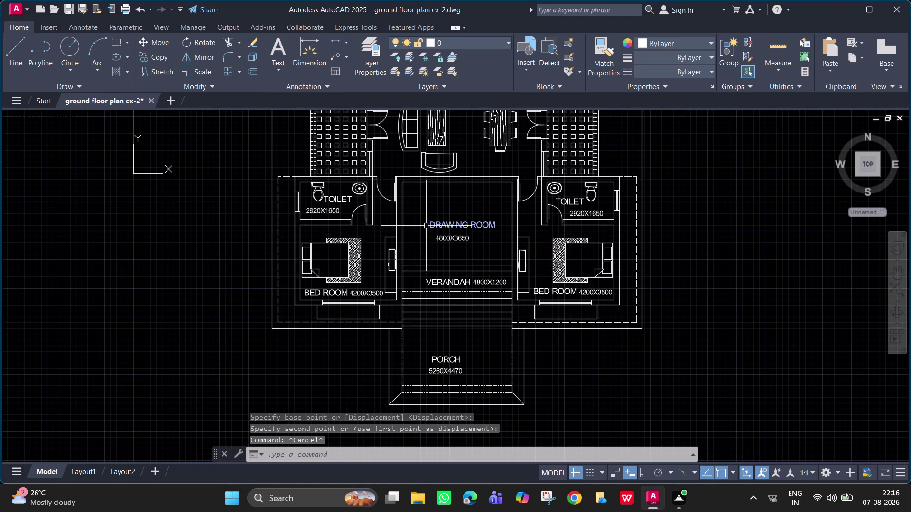
click(344, 204)
scroll(up, 3)
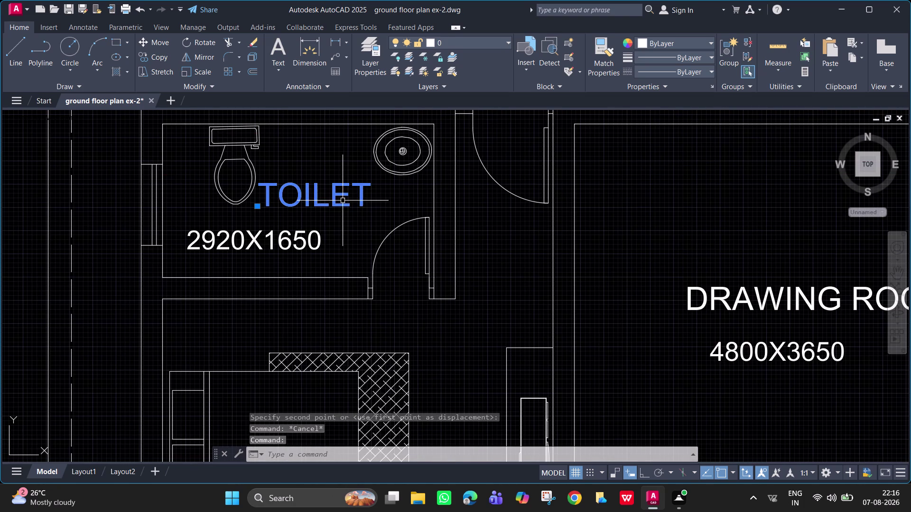
text(M)
key(space)
drag(342, 201, 354, 211)
click(353, 211)
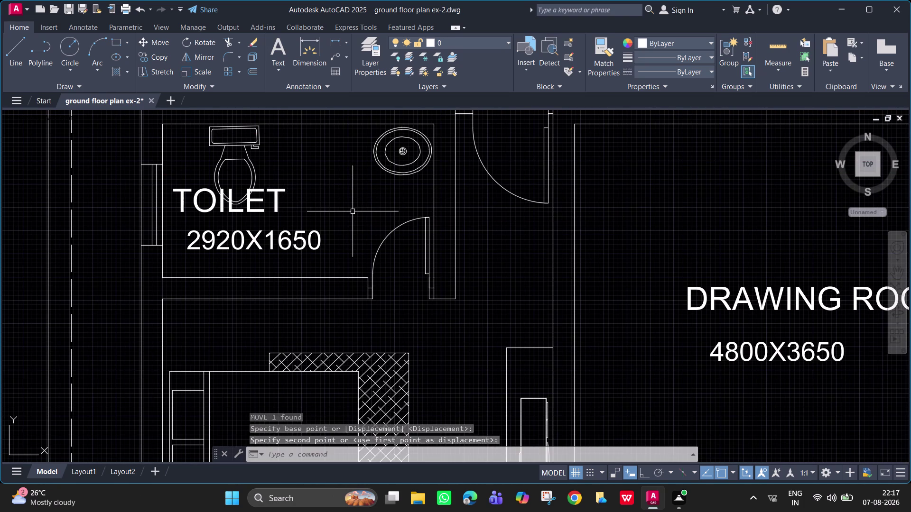
key(Escape)
Reselect the left TOILET label and move it right, above 2920X1650.
click(267, 204)
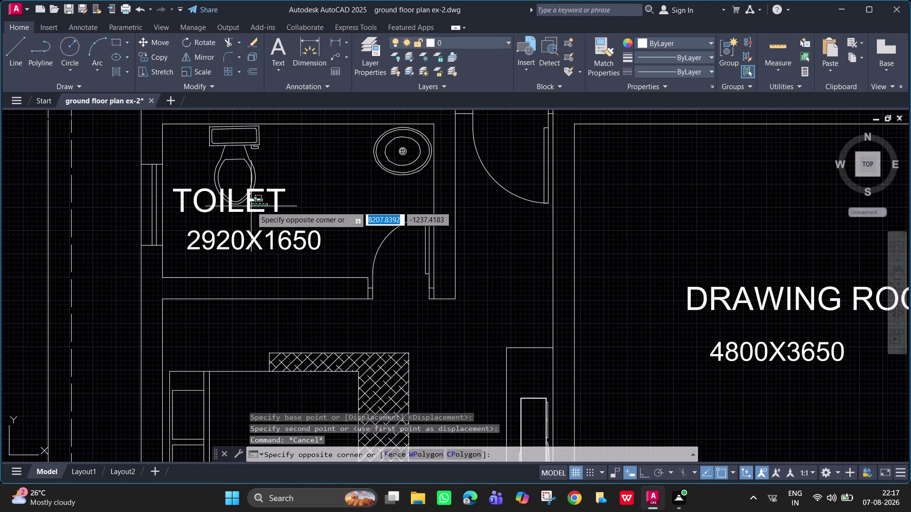
click(251, 207)
click(266, 210)
click(282, 208)
click(278, 205)
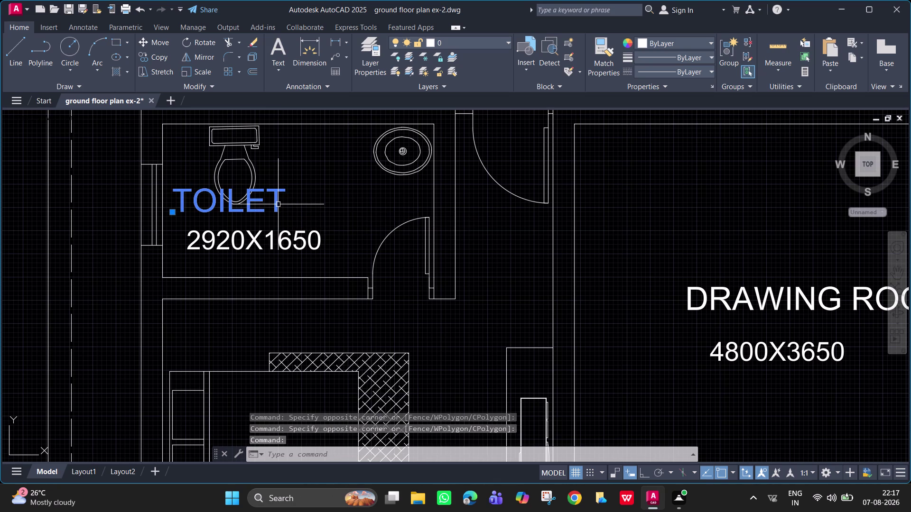
text(M)
key(space)
drag(271, 204, 362, 218)
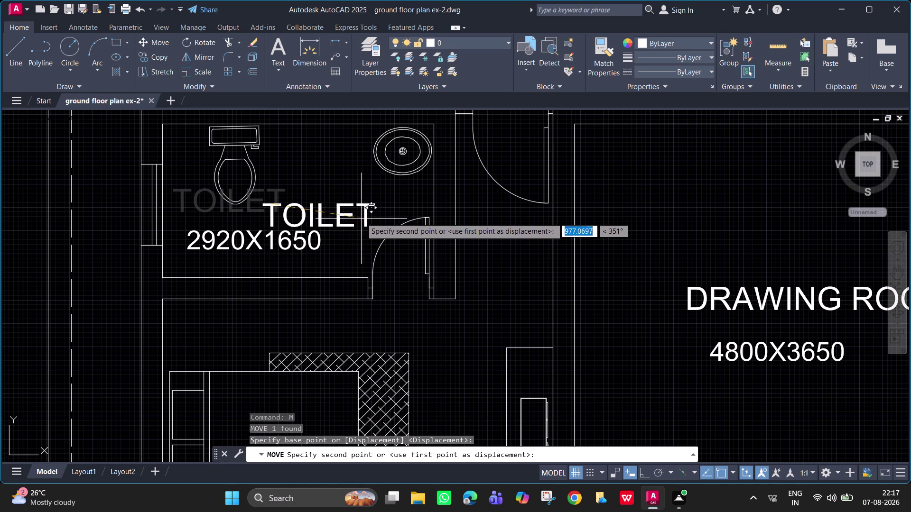
drag(362, 218, 363, 211)
click(364, 211)
scroll(down, 3)
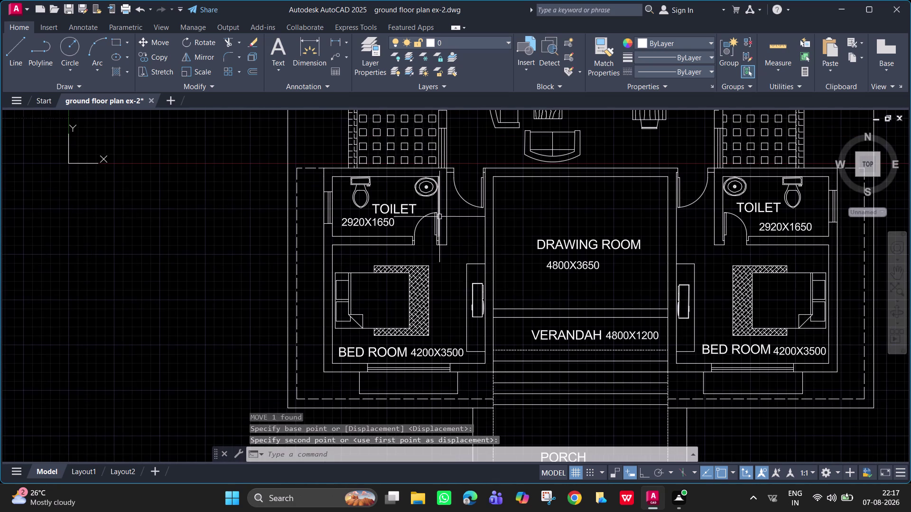
Draw a 300-unit line segment starting beside the right courtyard.
scroll(down, 3)
middle_drag(586, 223, 509, 328)
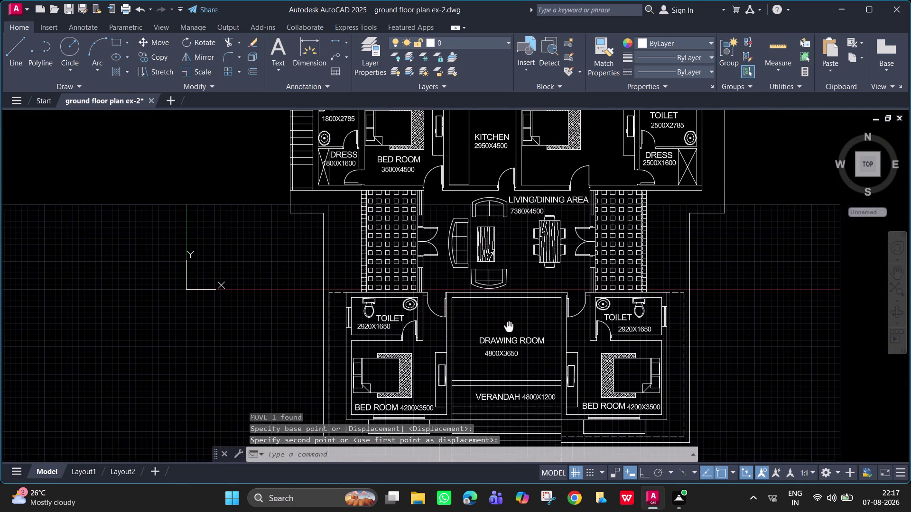
middle_drag(508, 328, 507, 325)
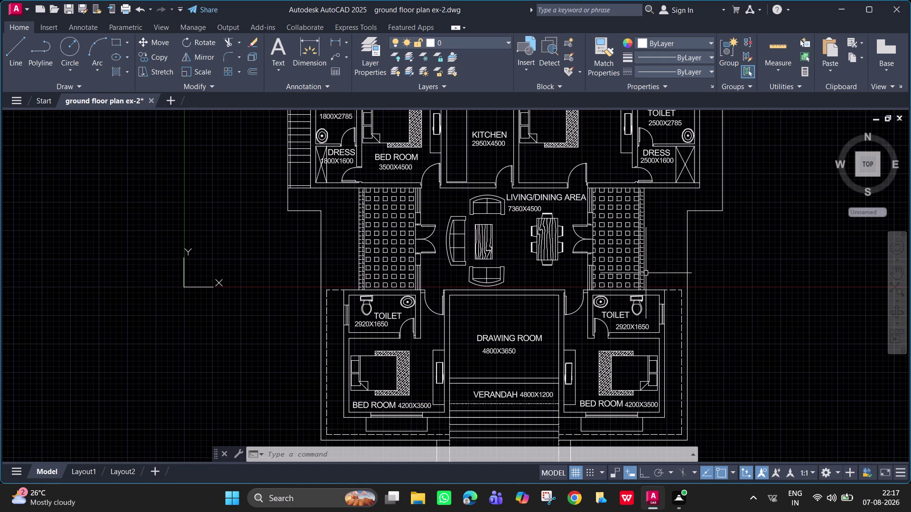
middle_drag(637, 274, 511, 235)
scroll(up, 3)
middle_drag(512, 225, 481, 316)
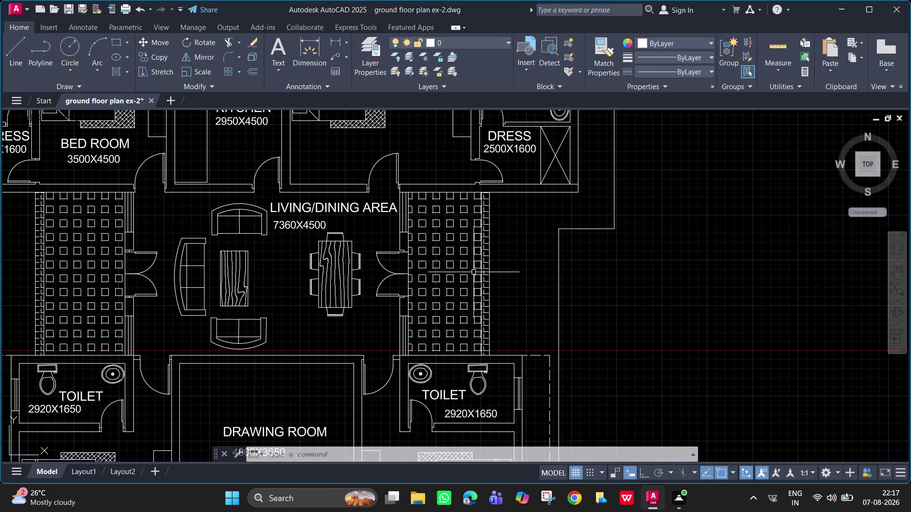
text(L)
key(space)
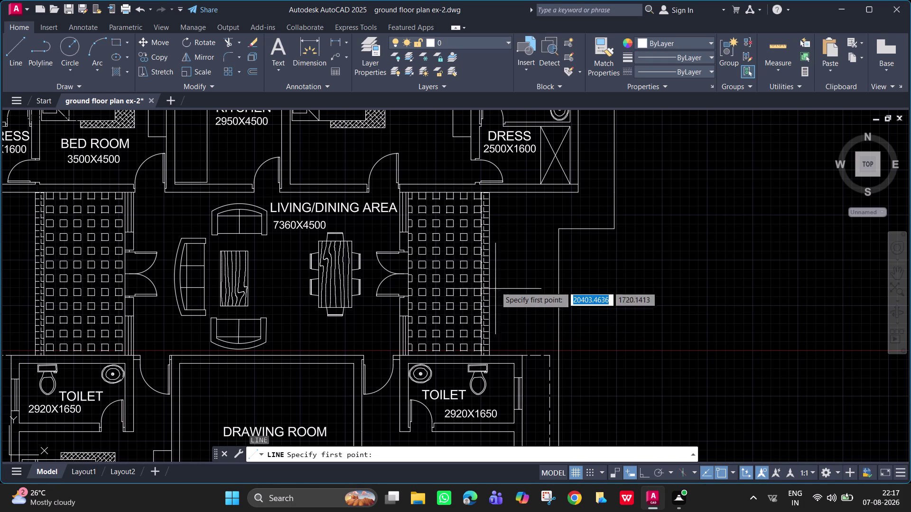
click(489, 230)
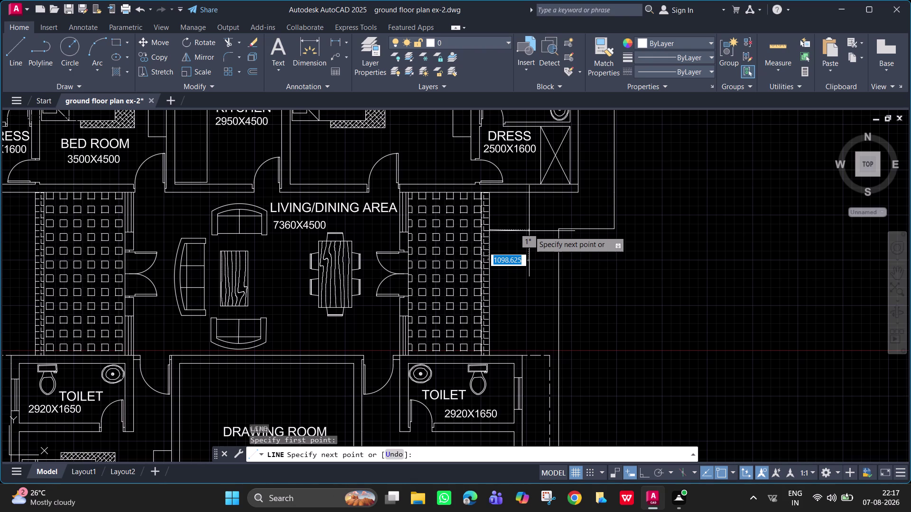
key(9)
key(BackSpace)
text(300)
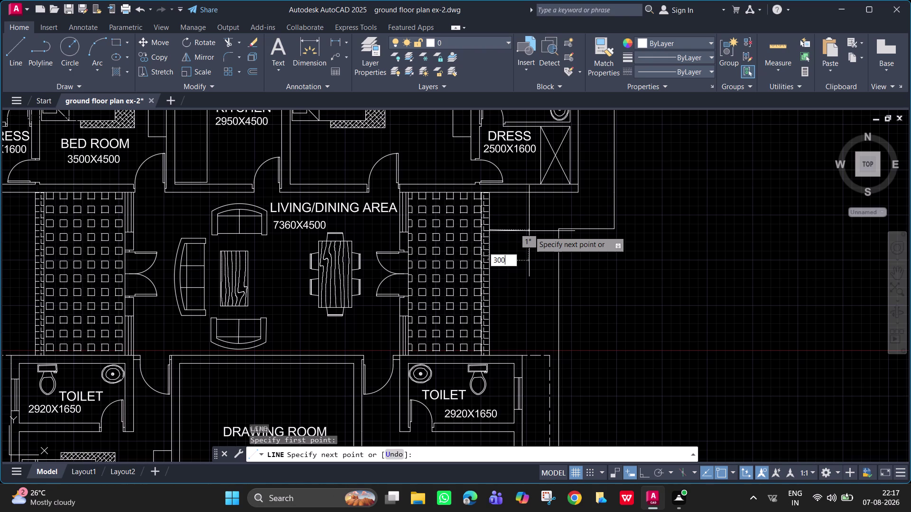
key(Return)
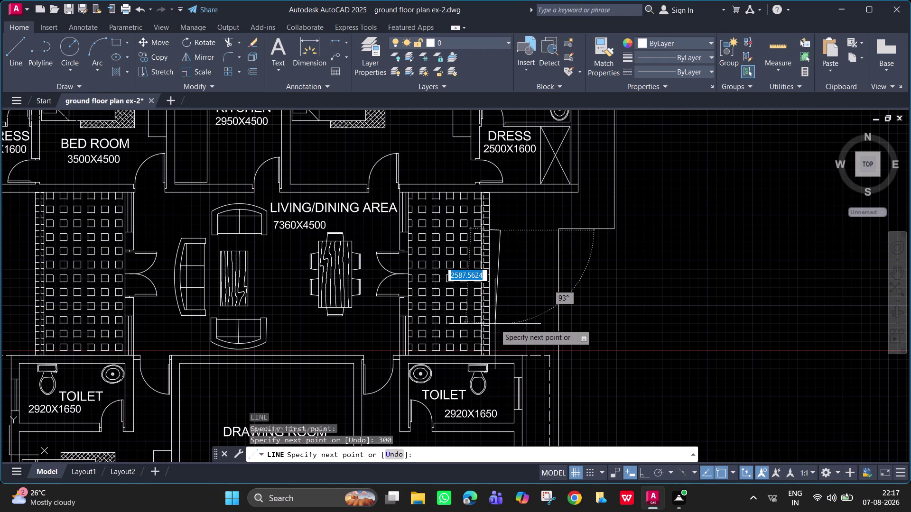
With Ortho on, add the remaining stair outline corners straight below.
key(F8)
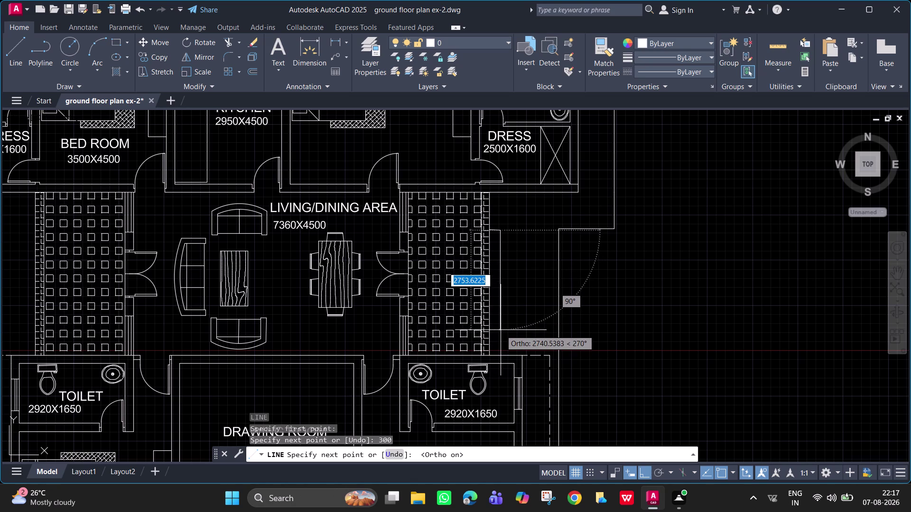
click(501, 331)
click(490, 329)
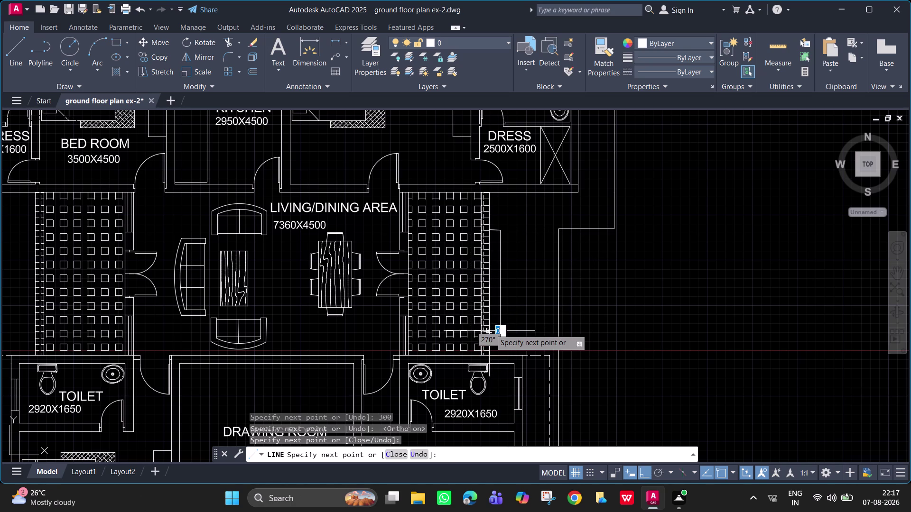
key(space)
key(Escape)
scroll(up, 3)
scroll(down, 3)
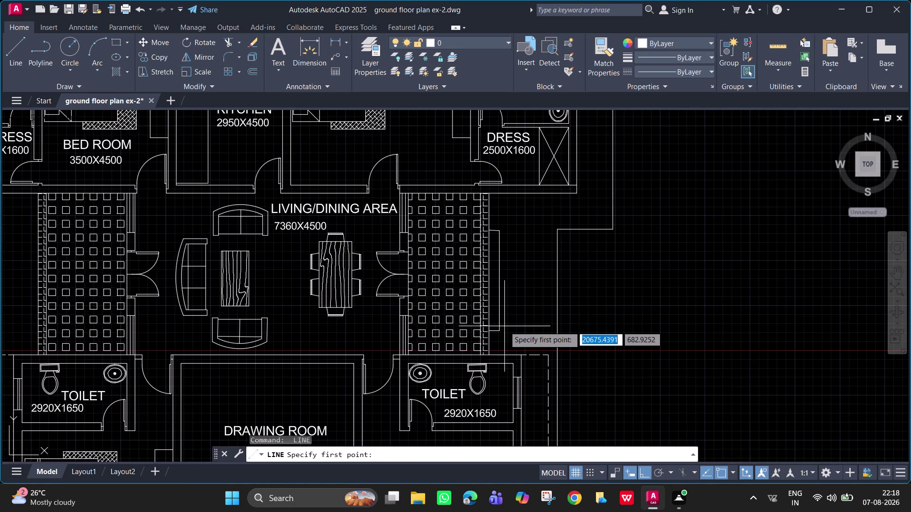
Array-copy the stair line as four items at 30 spacing, then undo it.
key(space)
key(Escape)
click(499, 320)
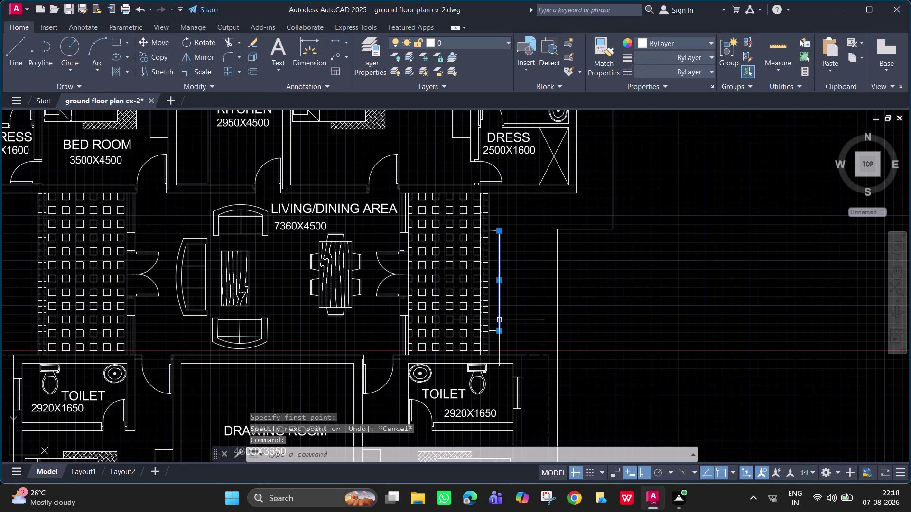
text(CO)
key(Return)
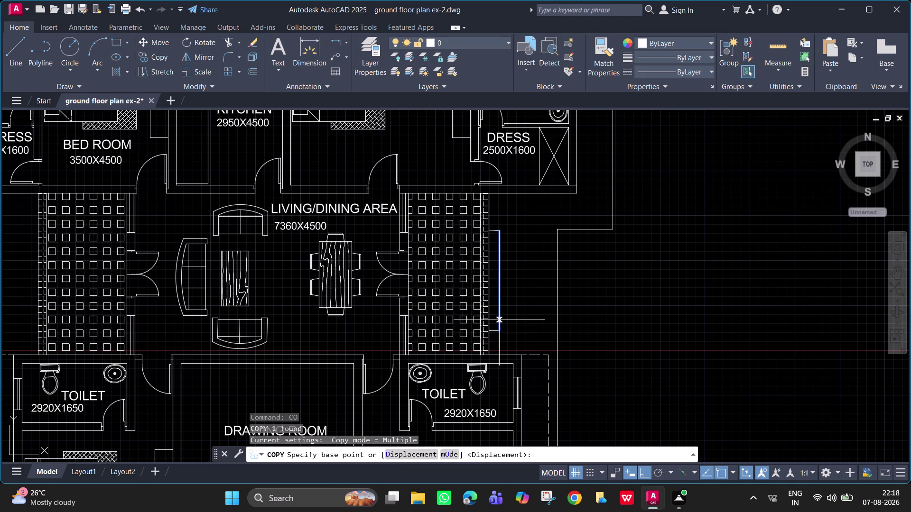
click(499, 333)
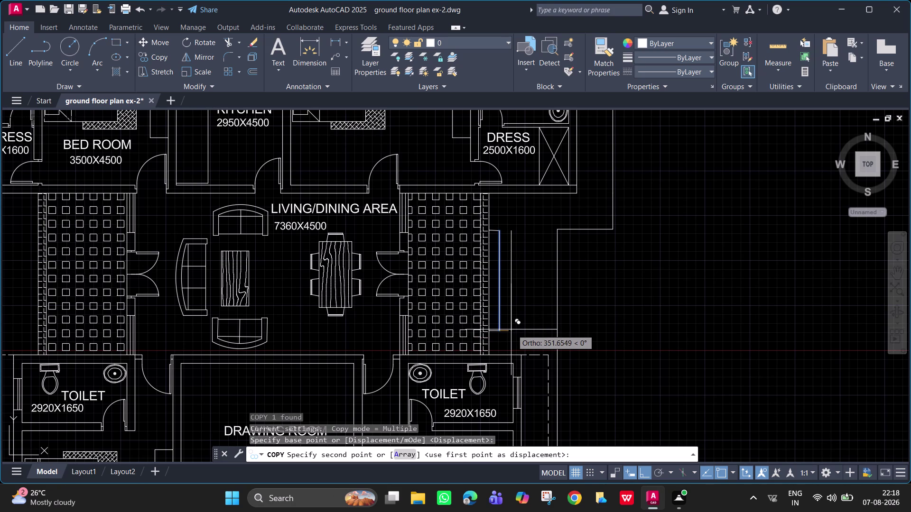
key(a)
key(Return)
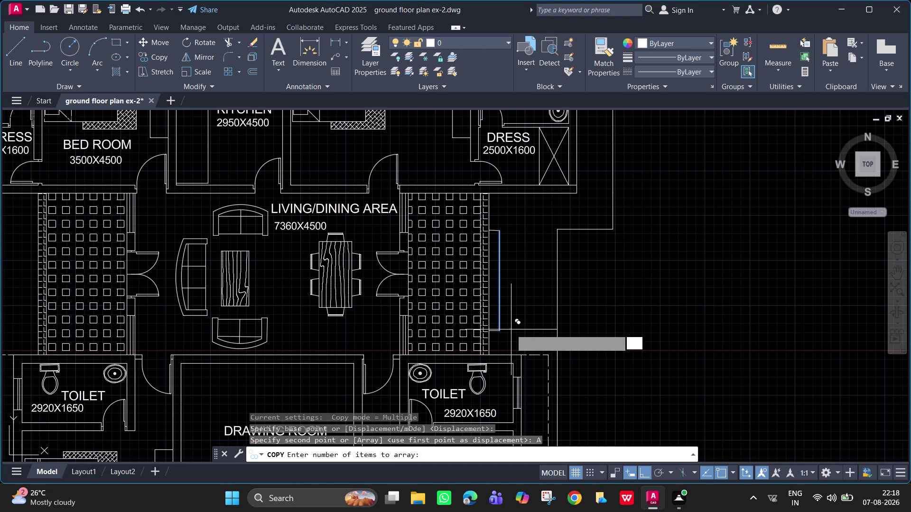
key(4)
key(Return)
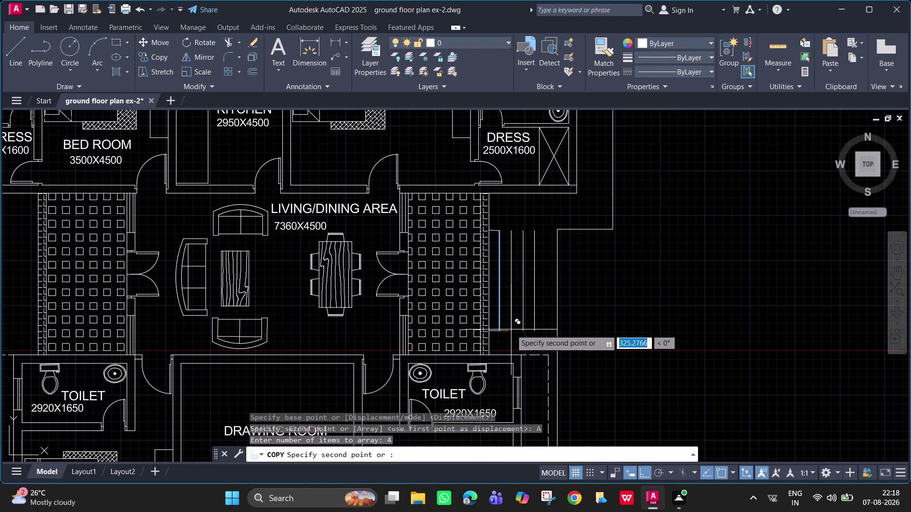
text(30)
key(Return)
key(Return)
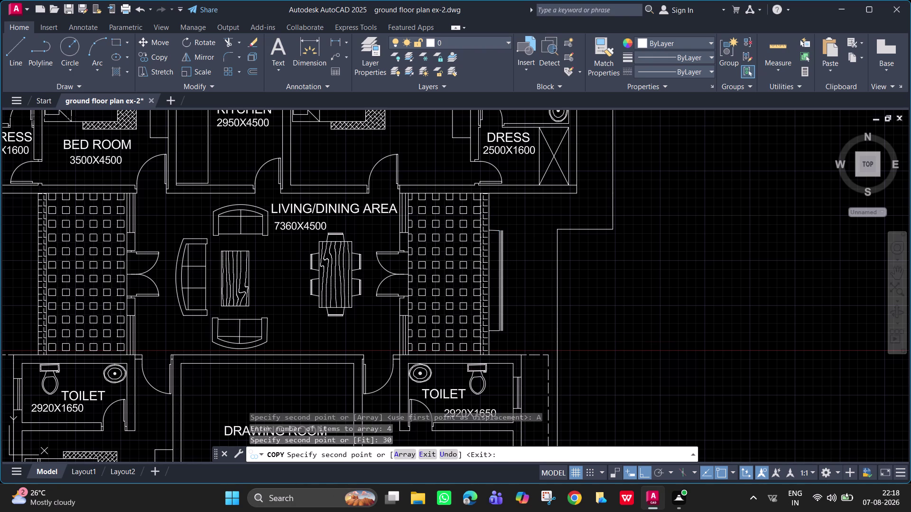
key(ctrl+z)
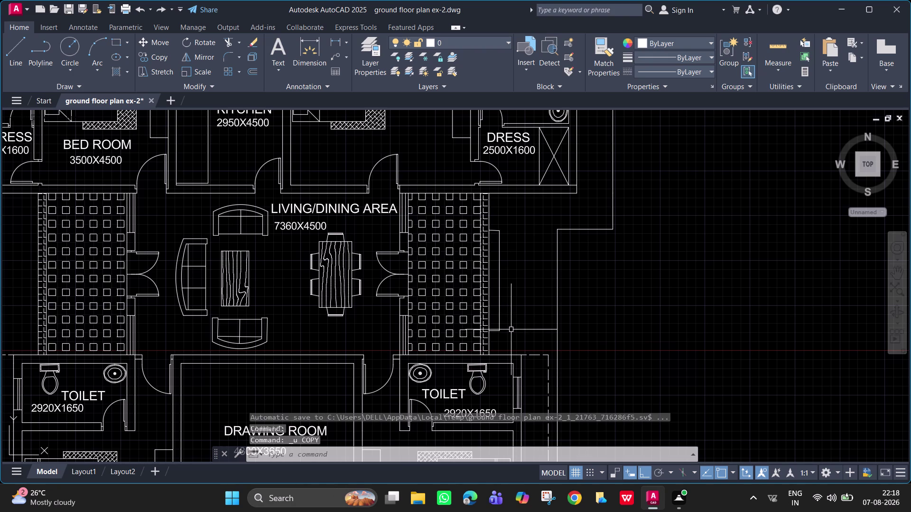
Array-copy the stair line as four step lines spaced 300 apart.
click(498, 313)
text(C)
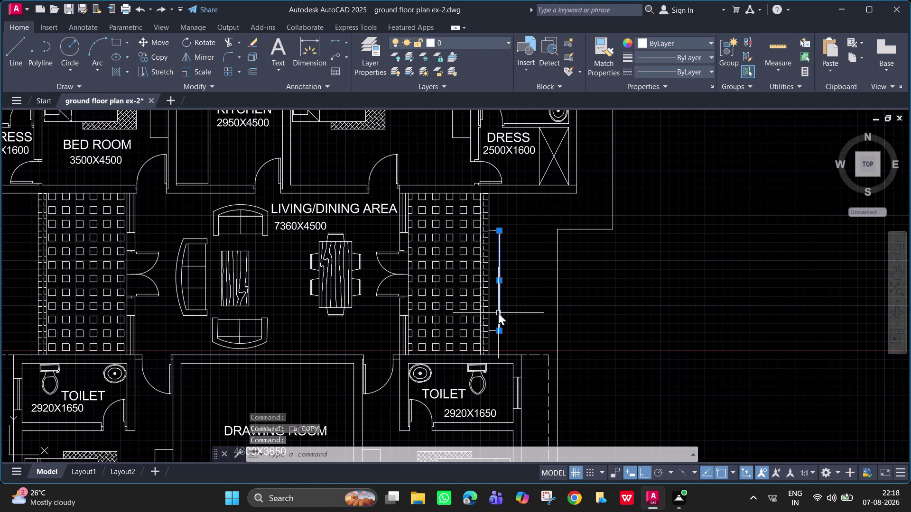
text(O)
key(space)
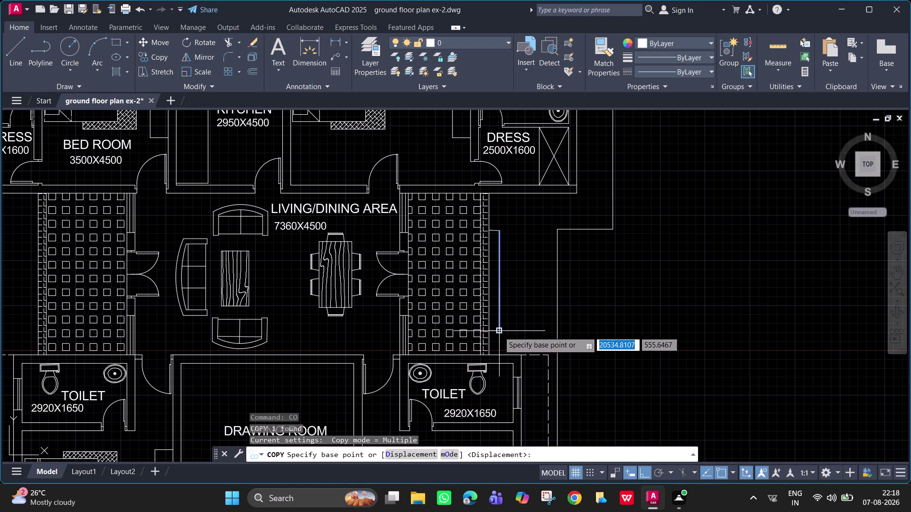
click(498, 332)
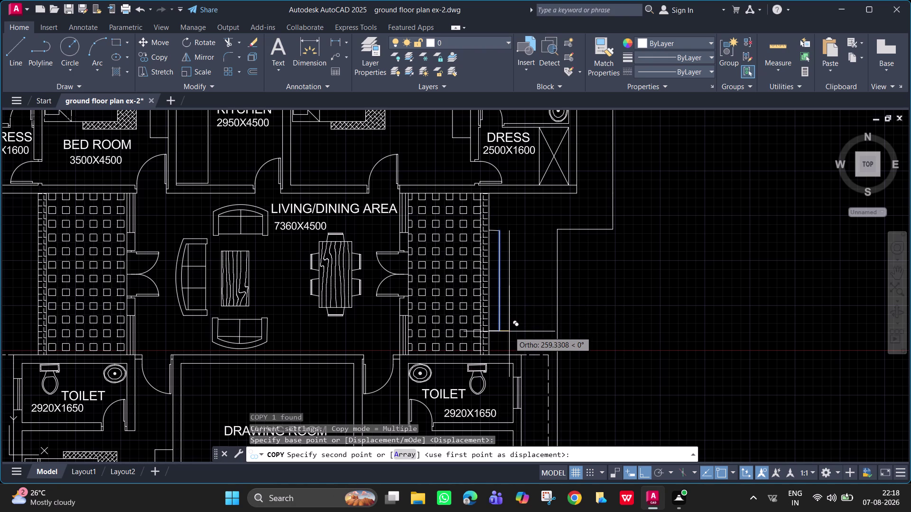
key(a)
key(Return)
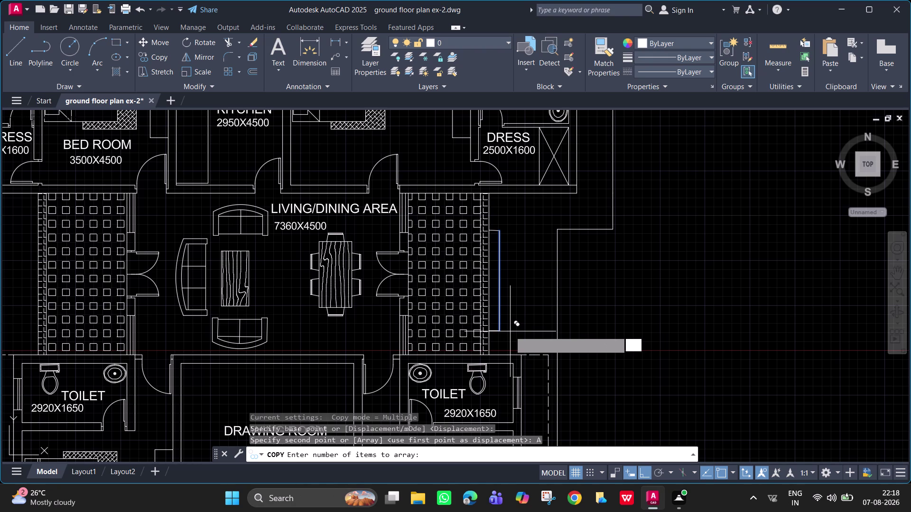
key(4)
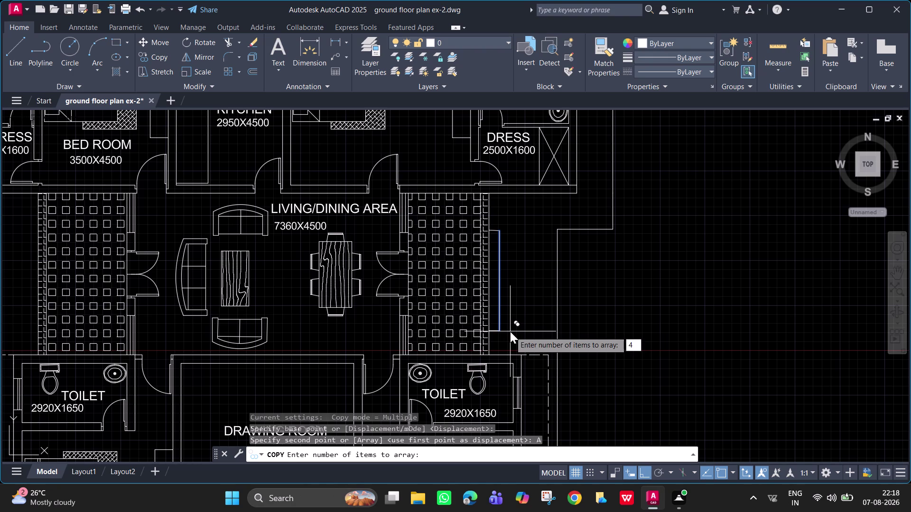
key(Return)
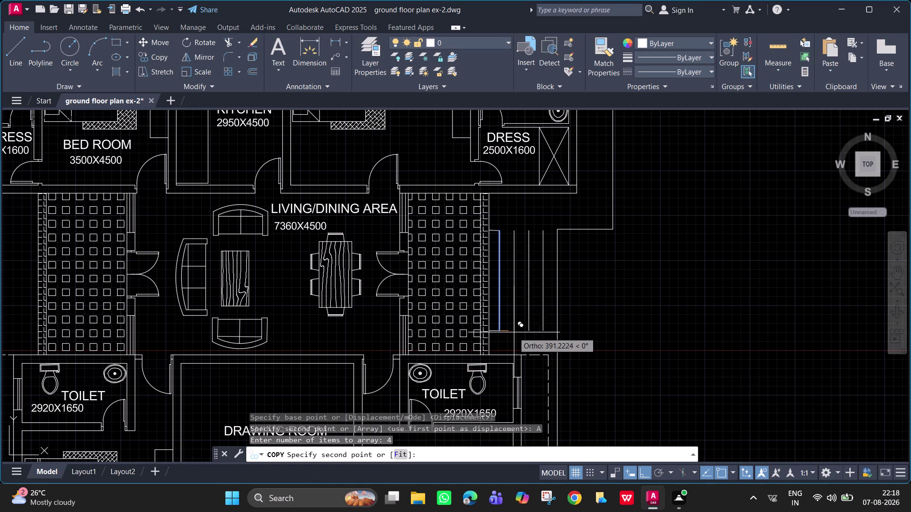
text(30)
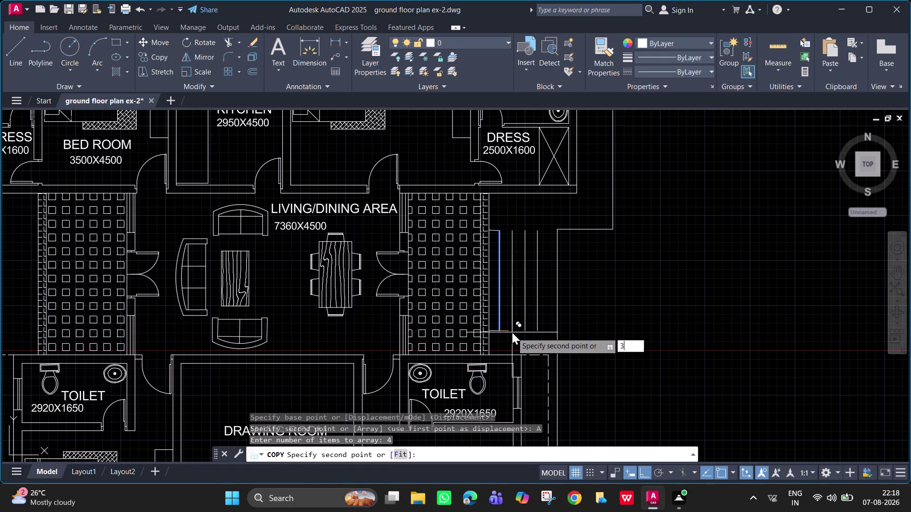
text(0)
key(Return)
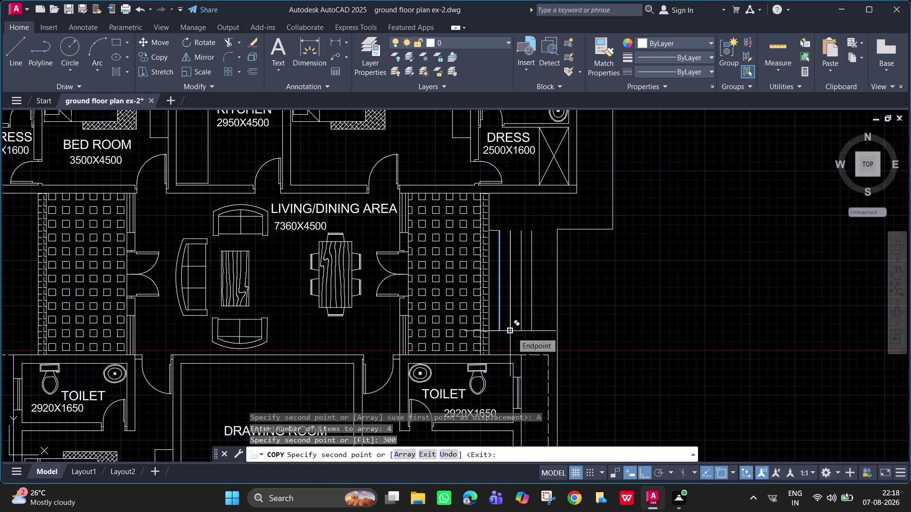
key(Escape)
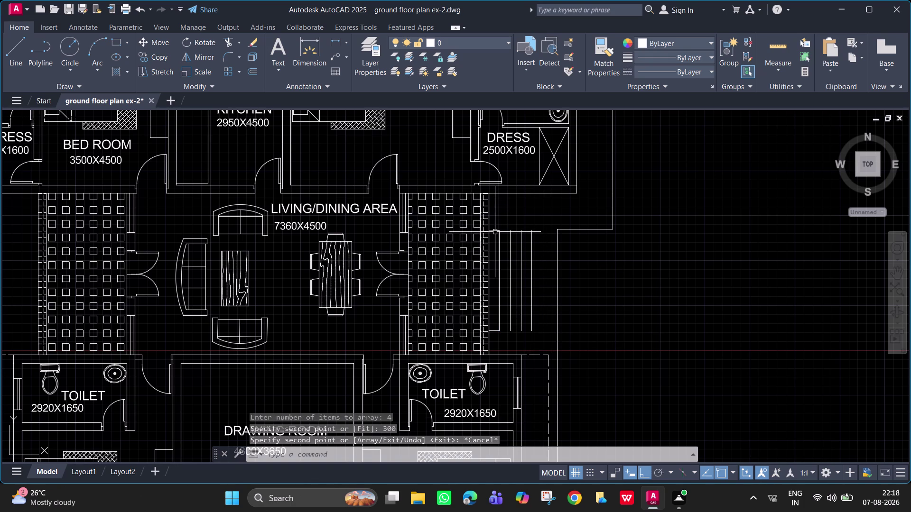
Extend the step lines to the stair outline boundary.
text(EX)
key(space)
click(494, 232)
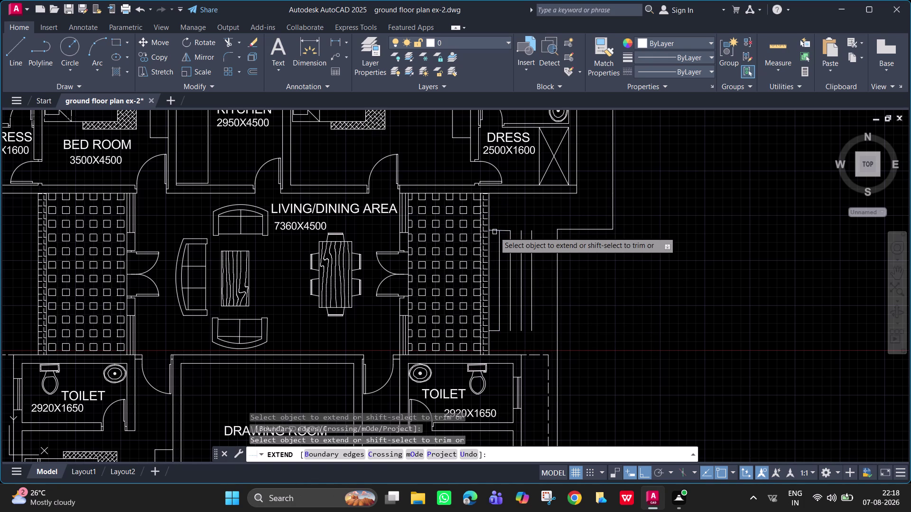
click(505, 231)
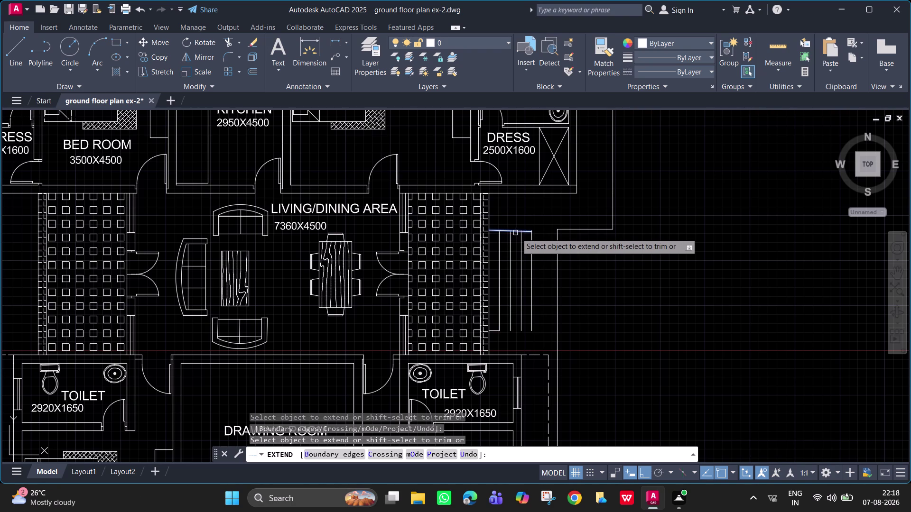
click(516, 233)
click(497, 328)
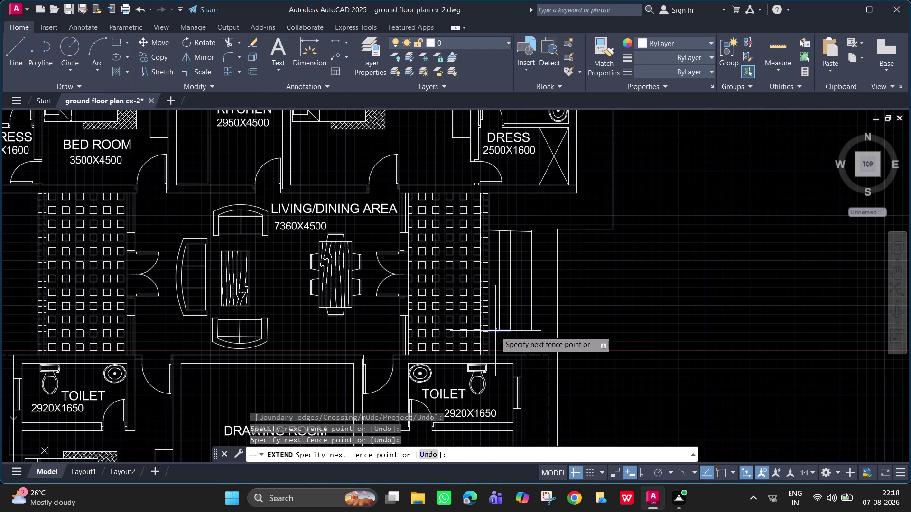
click(496, 331)
click(505, 331)
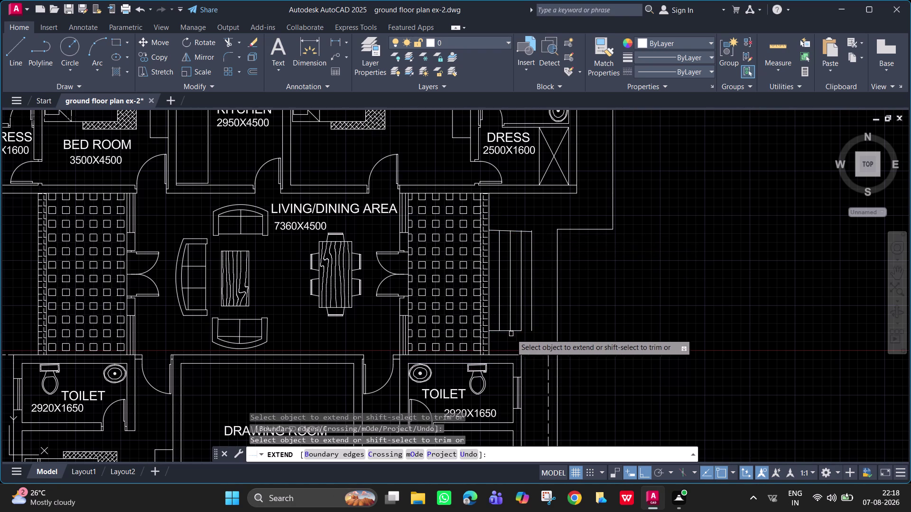
click(514, 329)
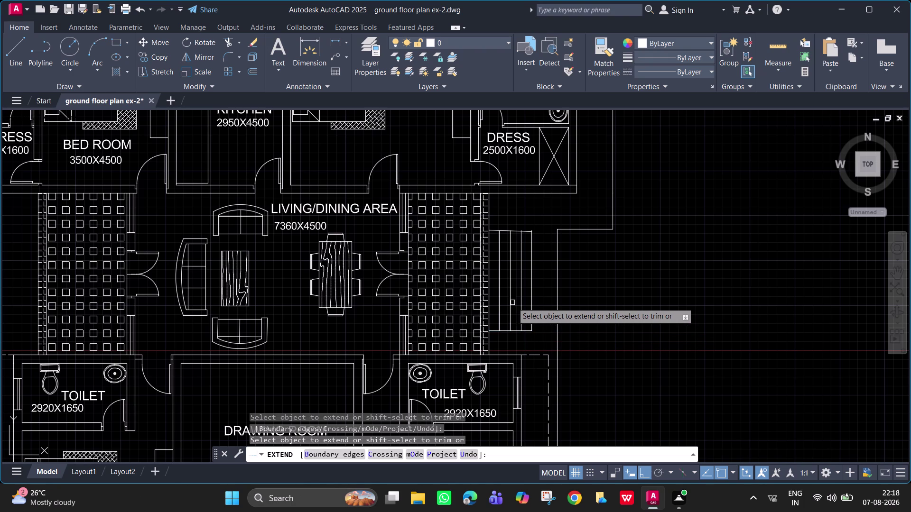
key(Escape)
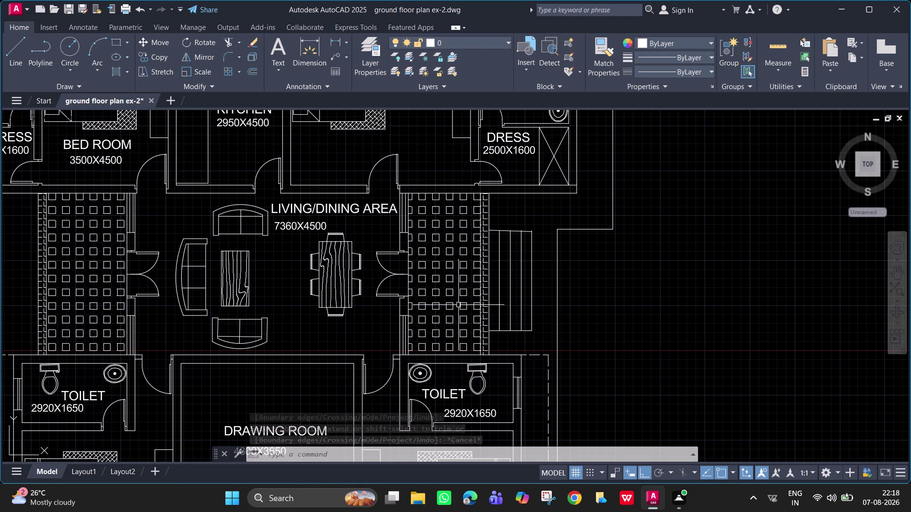
Draw a long horizontal line from the stair's lower edge across the living area.
middle_drag(494, 329, 591, 322)
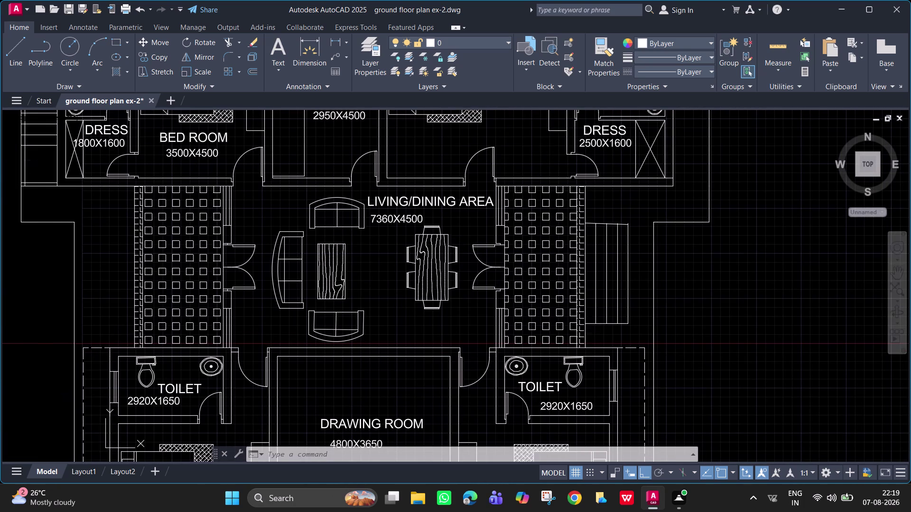
key(t)
key(Escape)
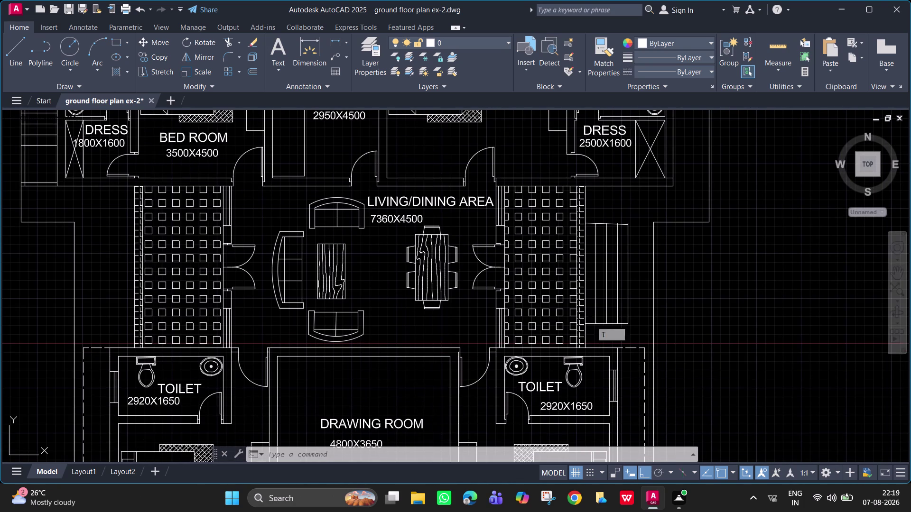
text(L)
key(space)
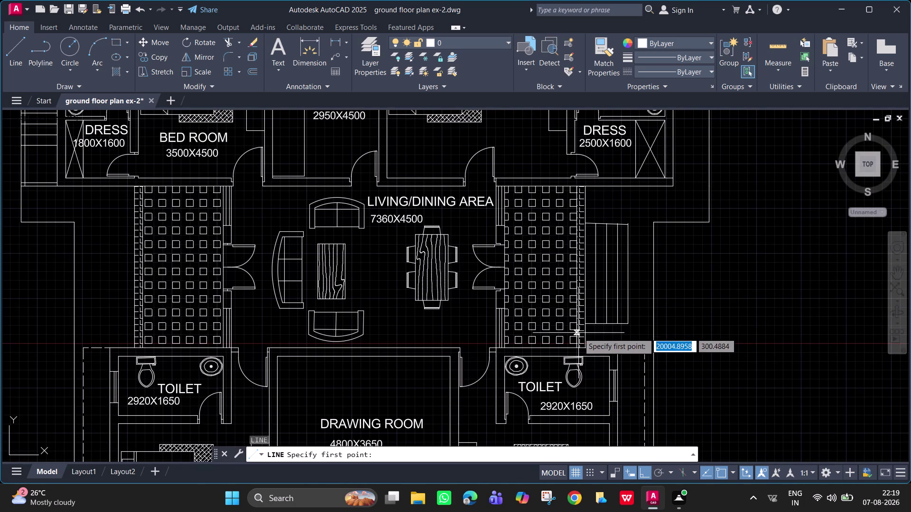
scroll(up, 3)
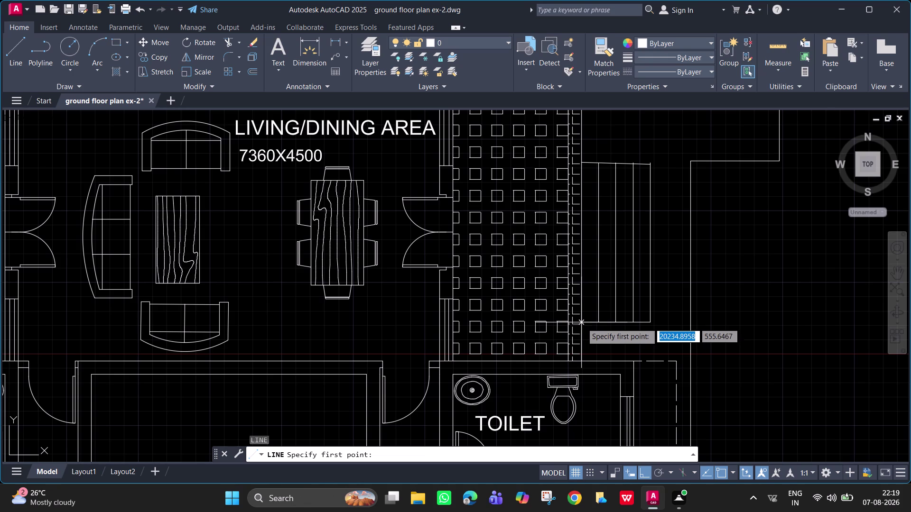
click(582, 323)
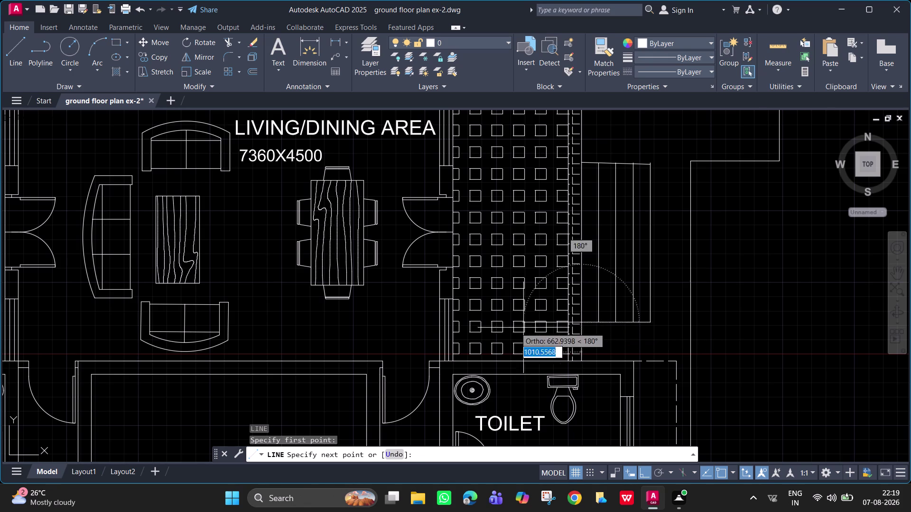
scroll(down, 3)
middle_drag(307, 314, 545, 317)
scroll(down, 3)
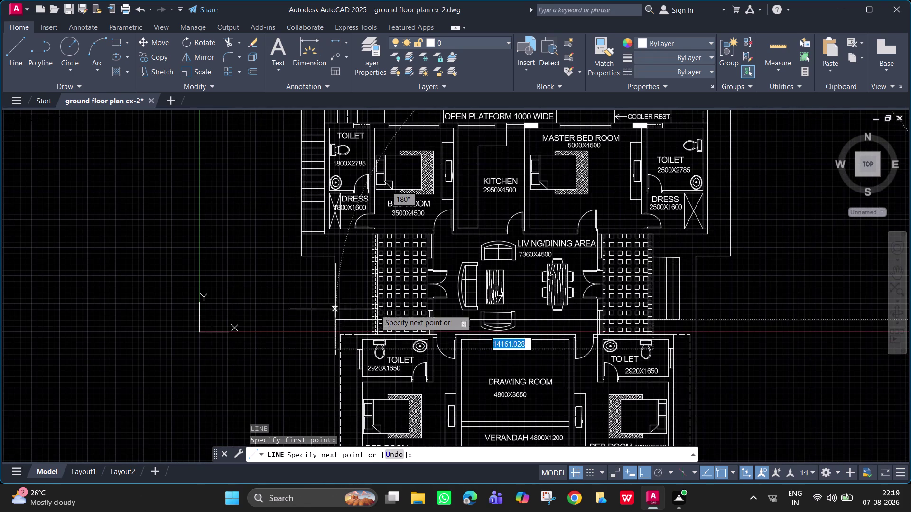
click(350, 322)
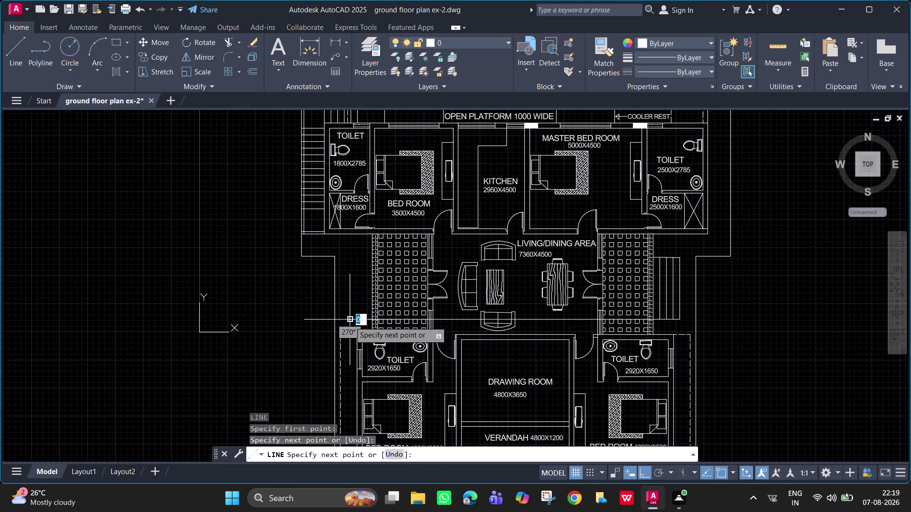
key(Escape)
Start another line from the right tiled strip, then cancel it.
key(space)
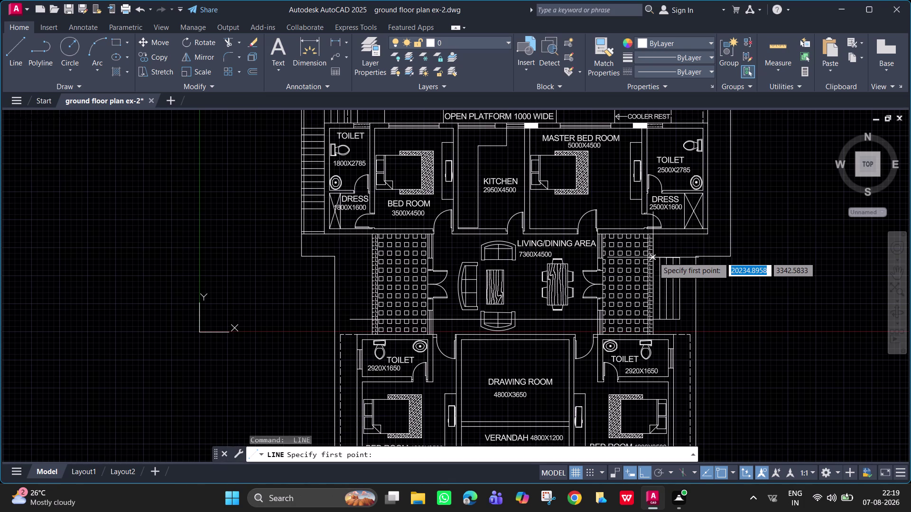
scroll(up, 3)
click(647, 258)
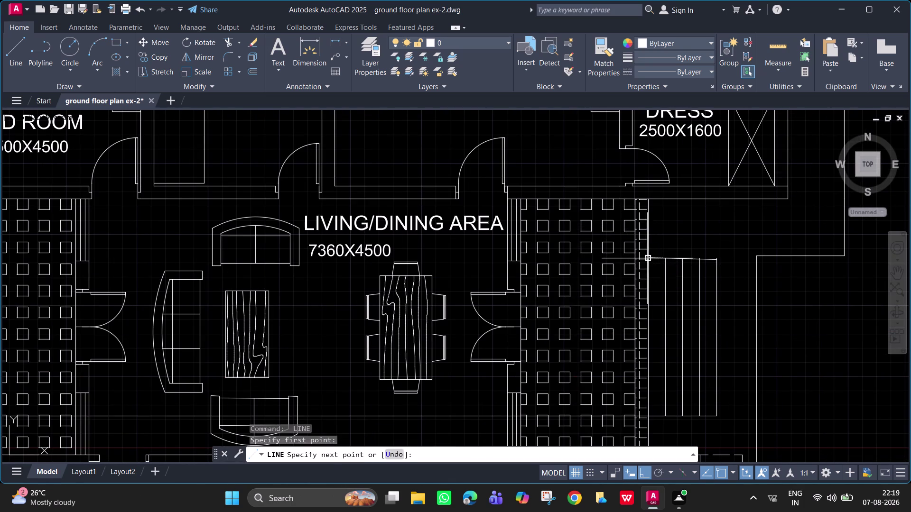
scroll(down, 3)
middle_drag(473, 276, 600, 266)
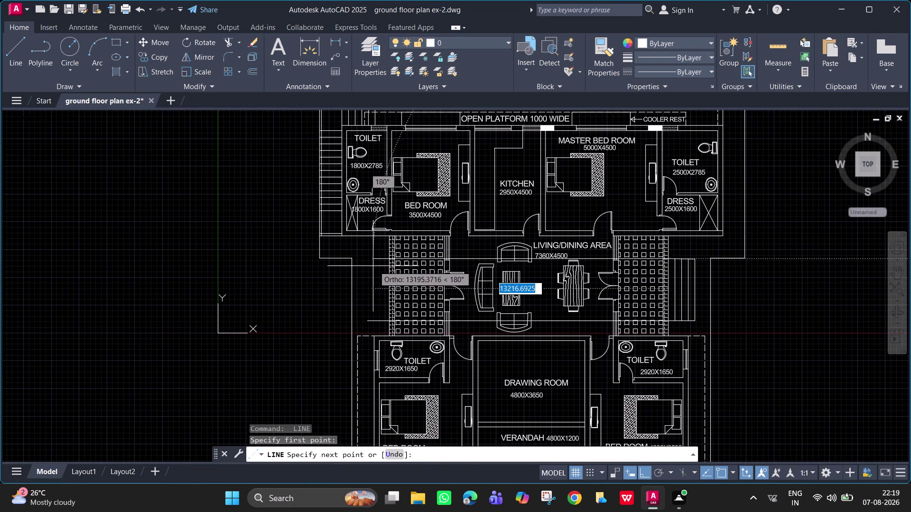
click(368, 265)
key(Escape)
Try a tracked line offset 300 from the tiled strip edge, then cancel.
scroll(up, 3)
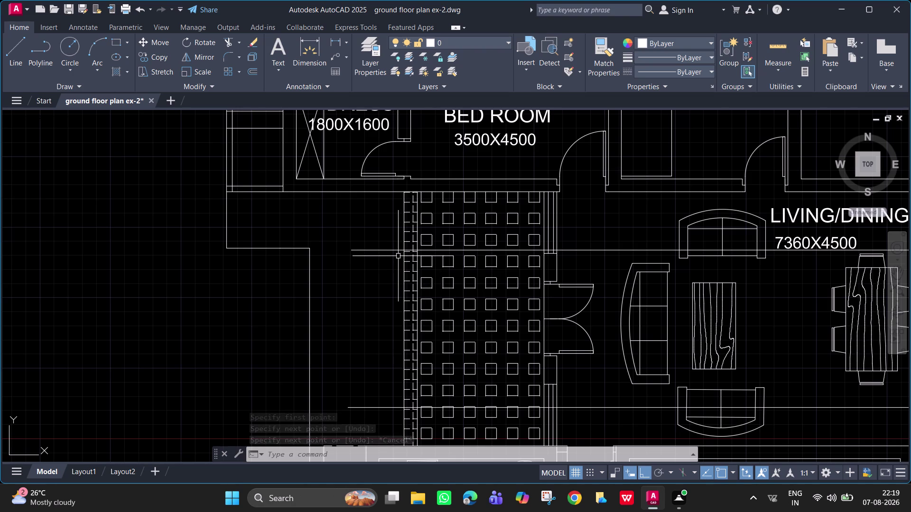
text(L)
key(space)
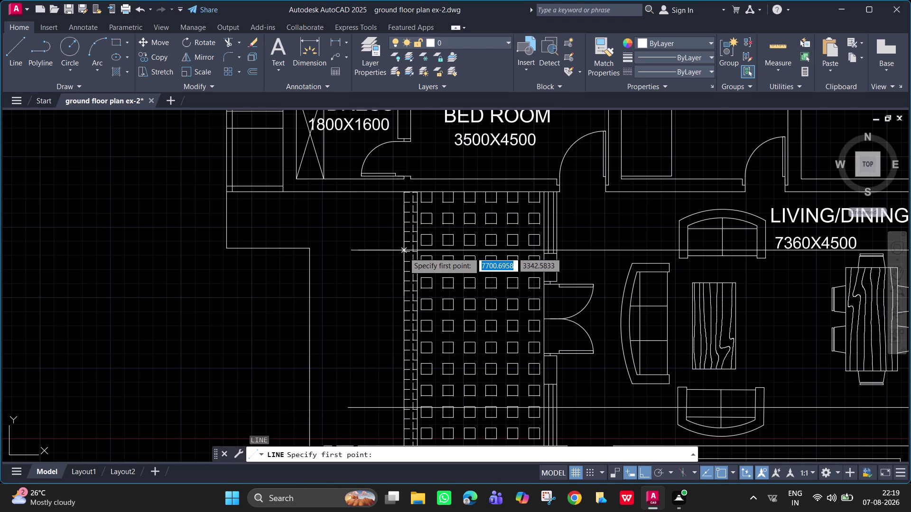
click(404, 253)
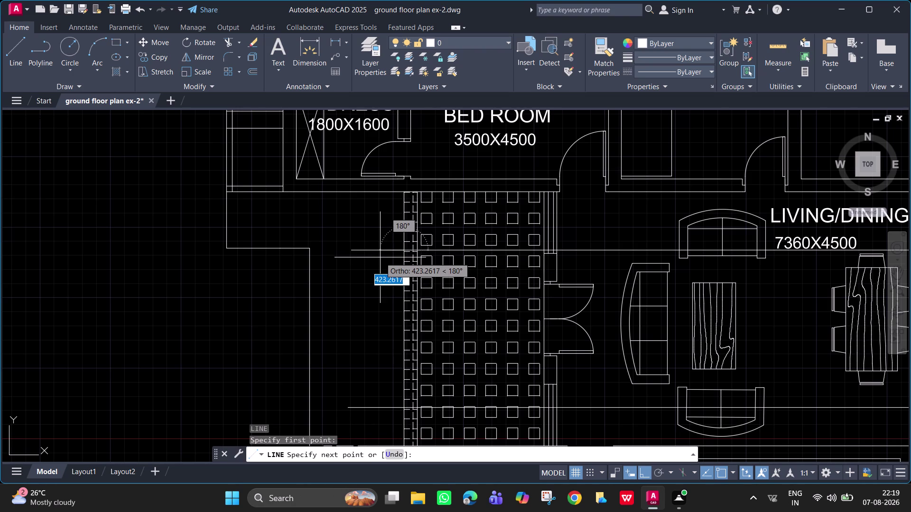
text(TK)
key(Return)
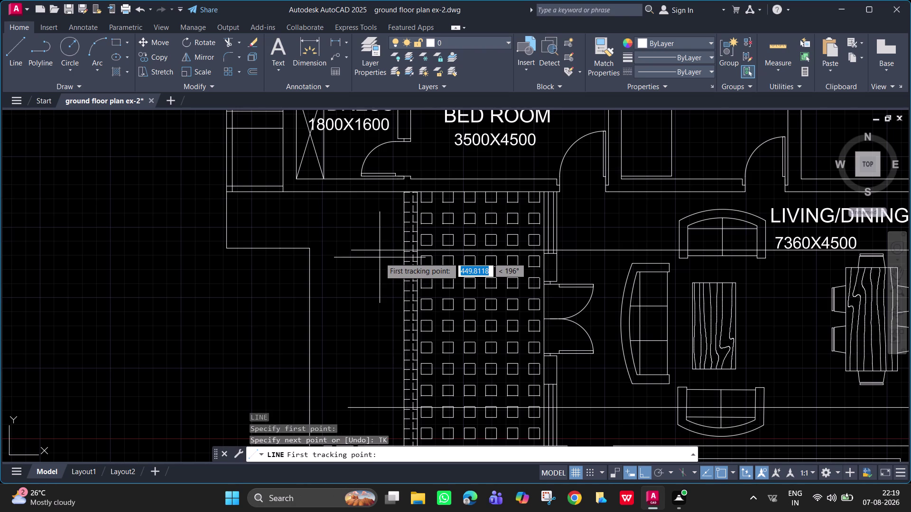
text(300)
key(Return)
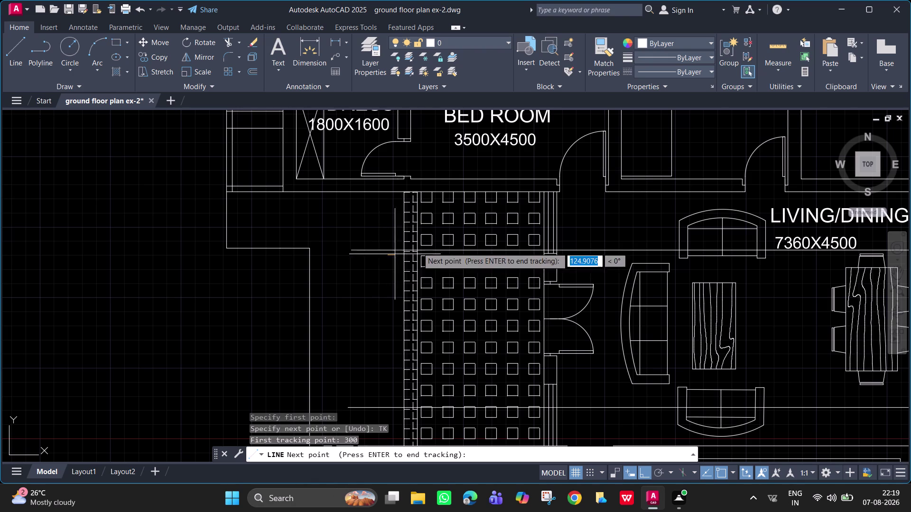
key(Escape)
text(L)
key(space)
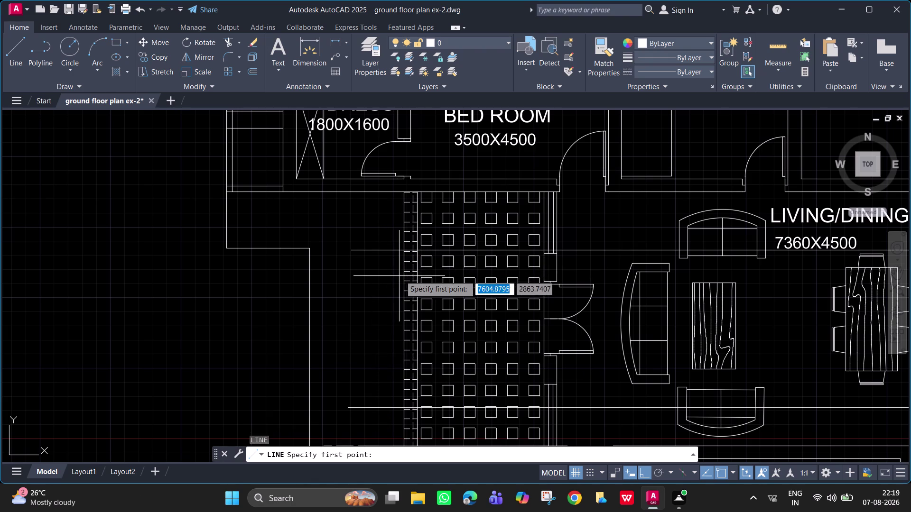
scroll(up, 3)
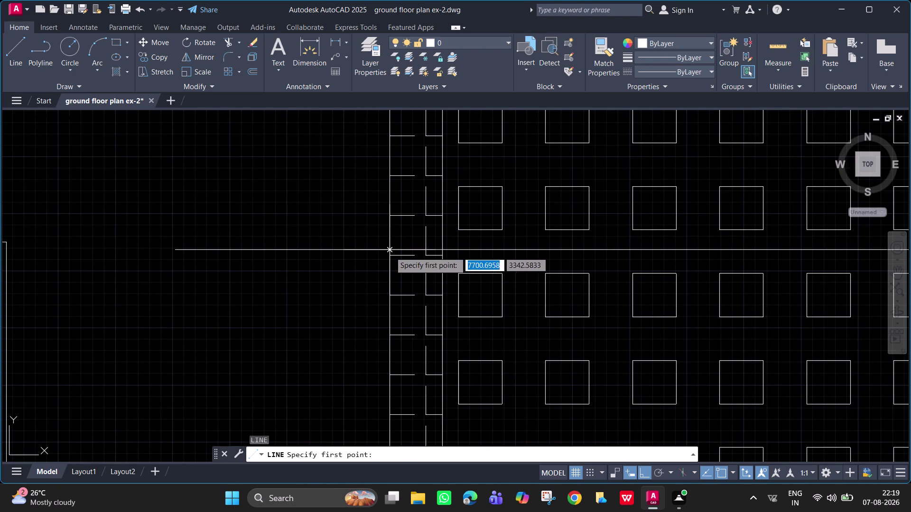
click(390, 252)
key(Escape)
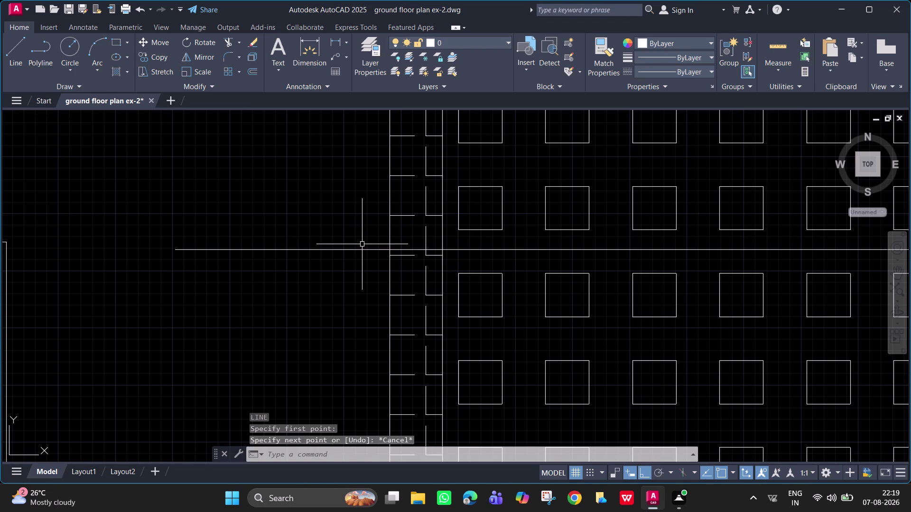
Draw a vertical line starting 300 from the left tiled strip edge.
text(L)
key(space)
text(TK)
key(space)
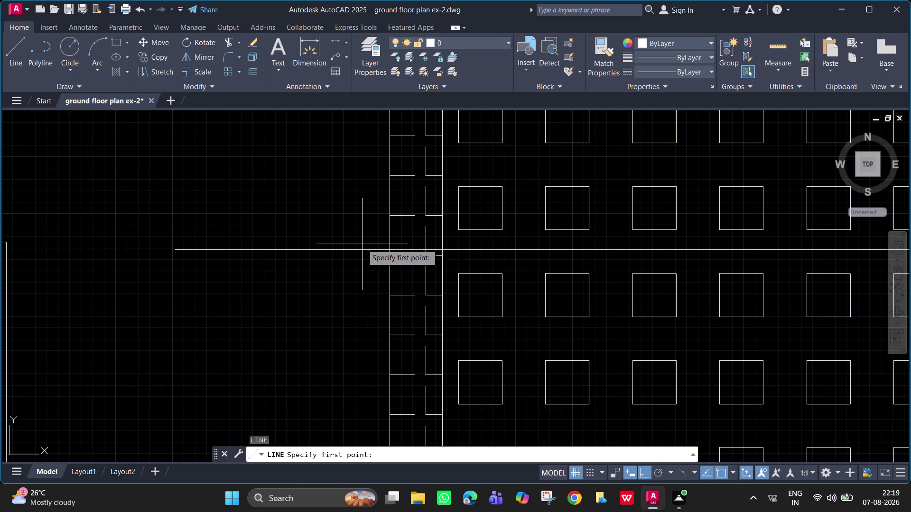
click(388, 251)
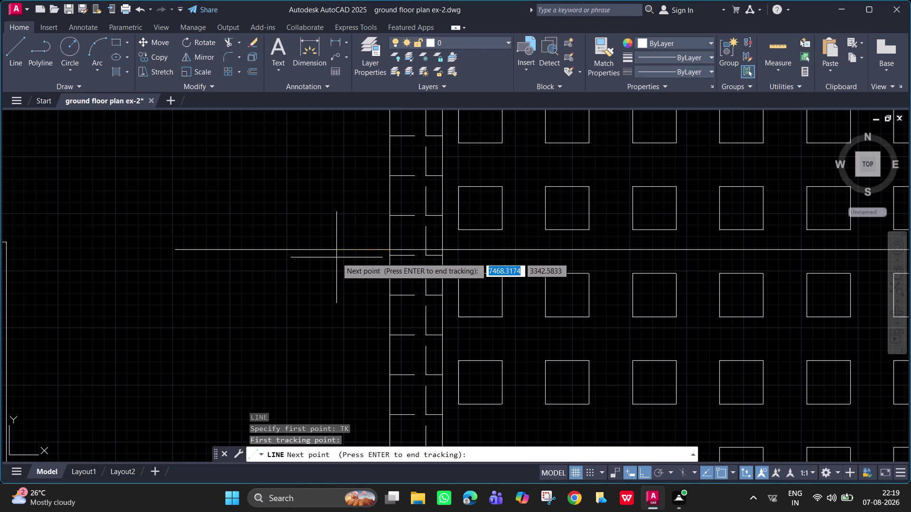
key(3)
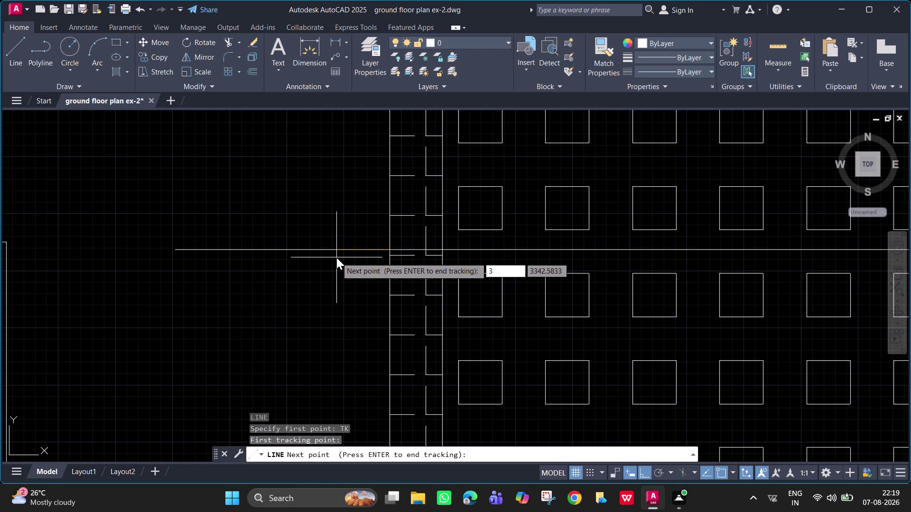
text(00)
key(Return)
scroll(down, 3)
middle_drag(288, 334, 294, 313)
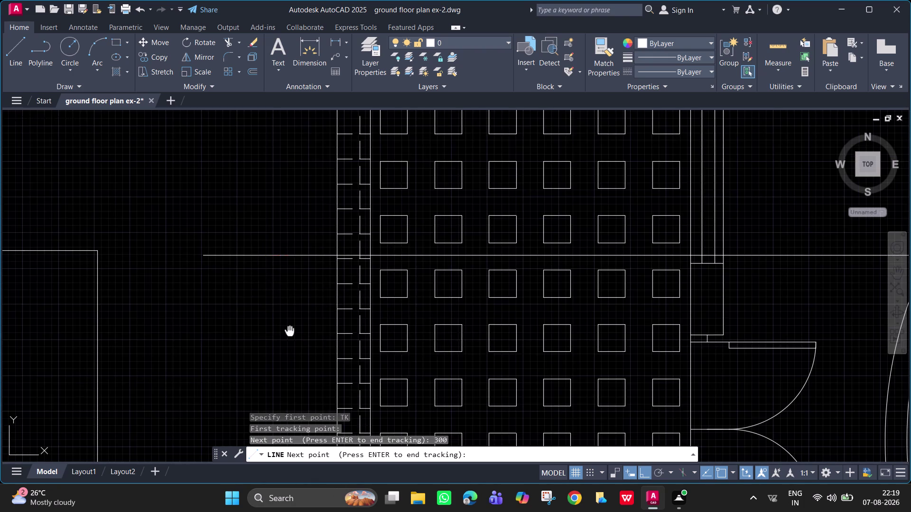
middle_drag(293, 314, 294, 180)
scroll(down, 3)
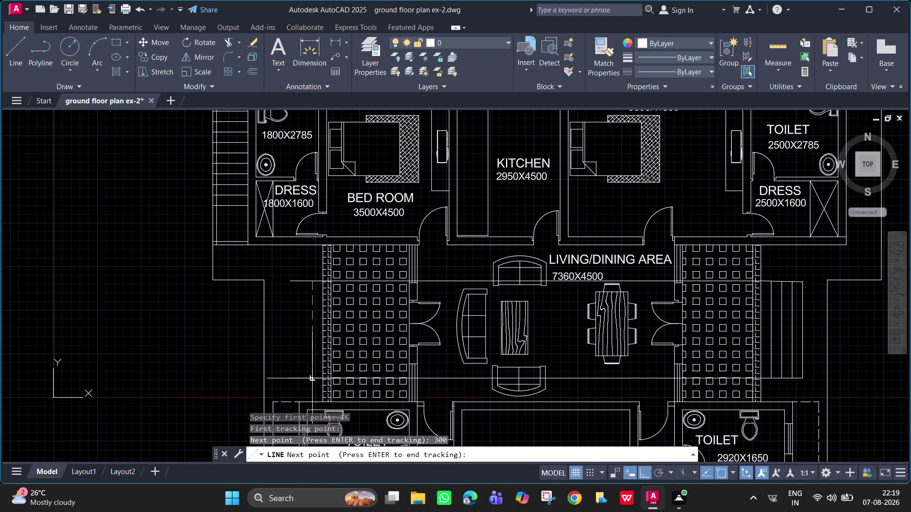
key(space)
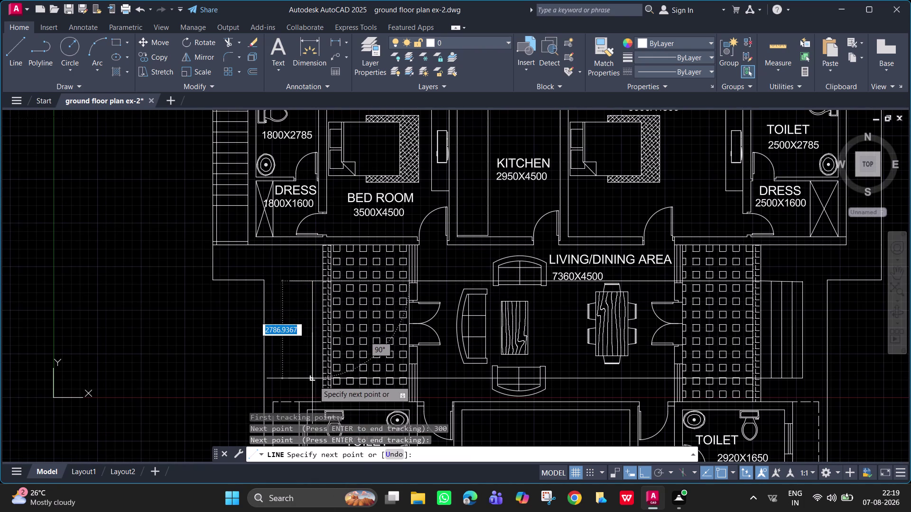
click(314, 381)
key(Escape)
Select the new vertical line and begin copying it.
click(313, 356)
text(C)
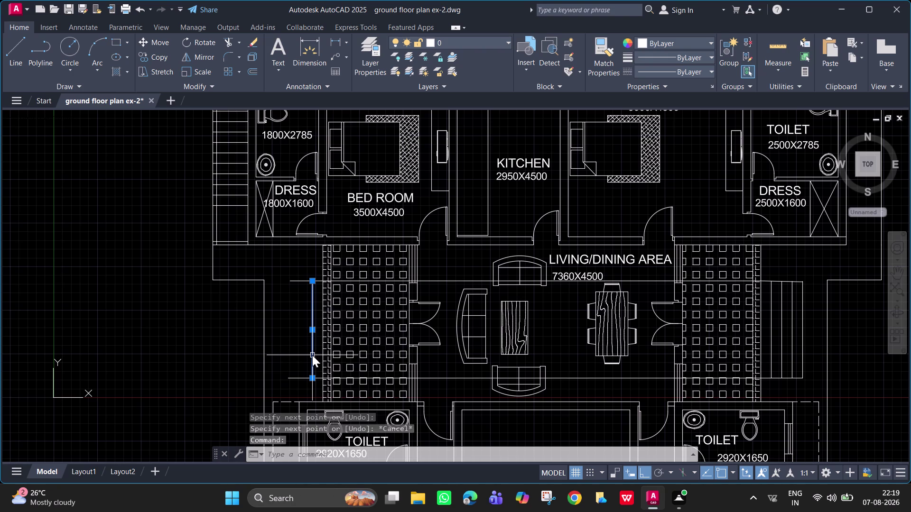
text(O)
key(Return)
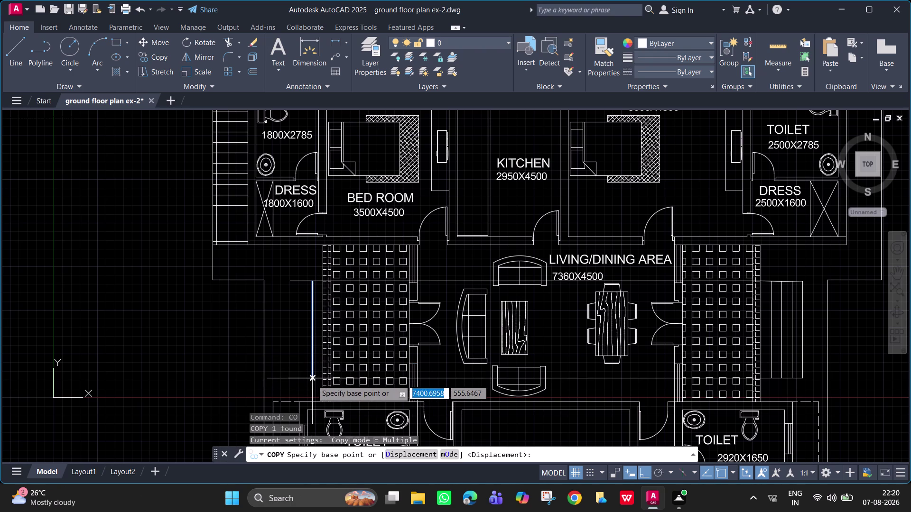
Copy the line as a row of four copies spaced 300 apart.
scroll(up, 3)
click(310, 380)
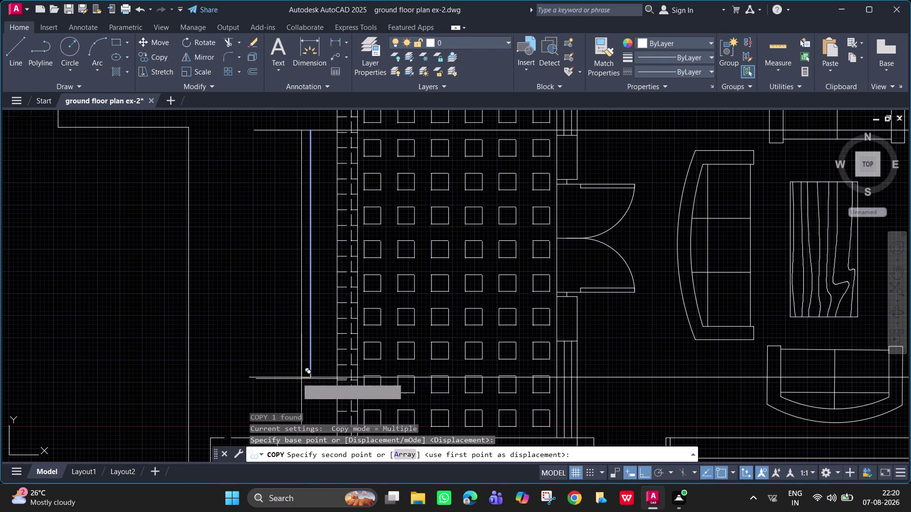
key(a)
key(Return)
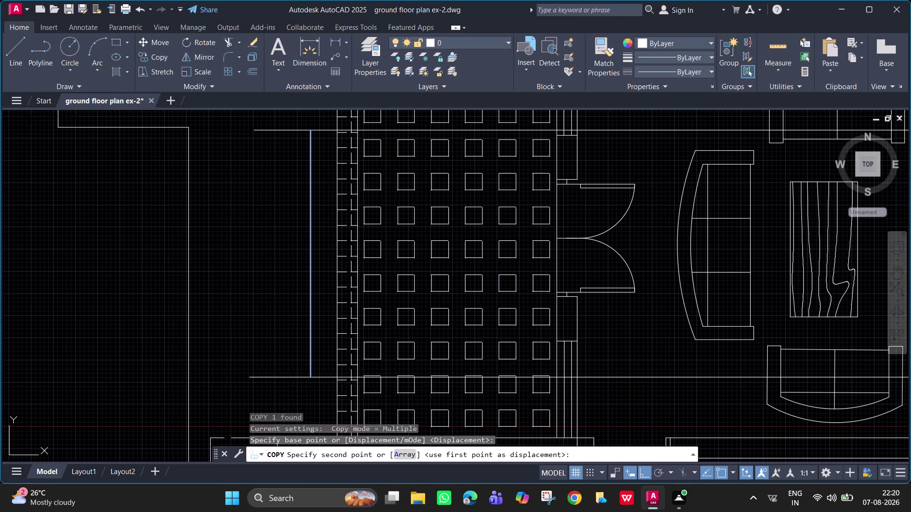
text(45)
key(BackSpace)
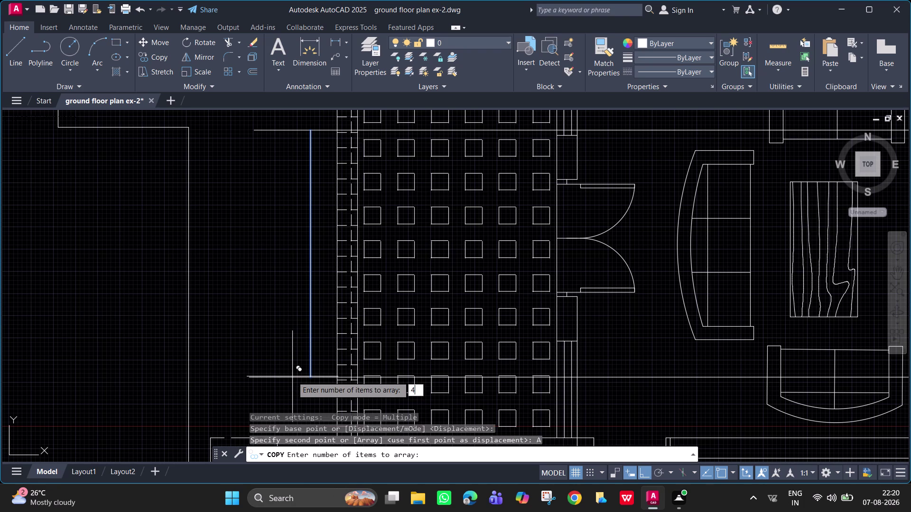
key(Return)
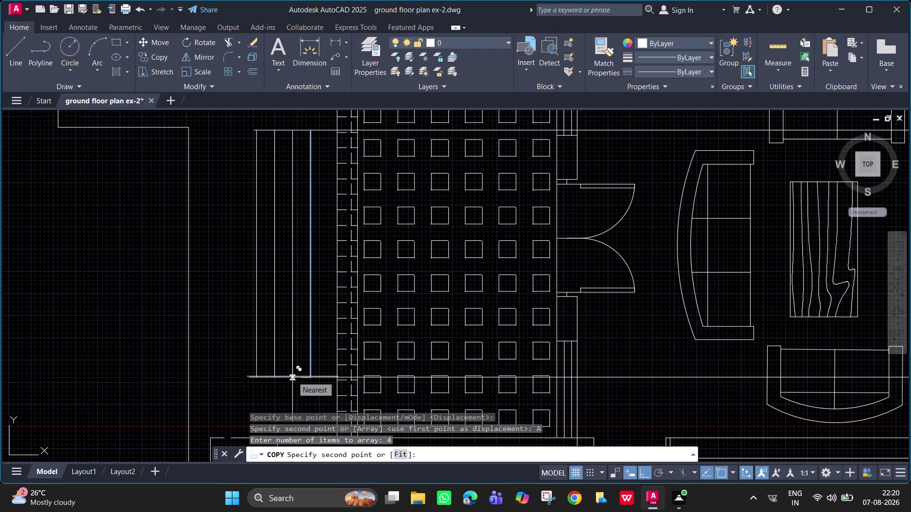
text(300)
key(Return)
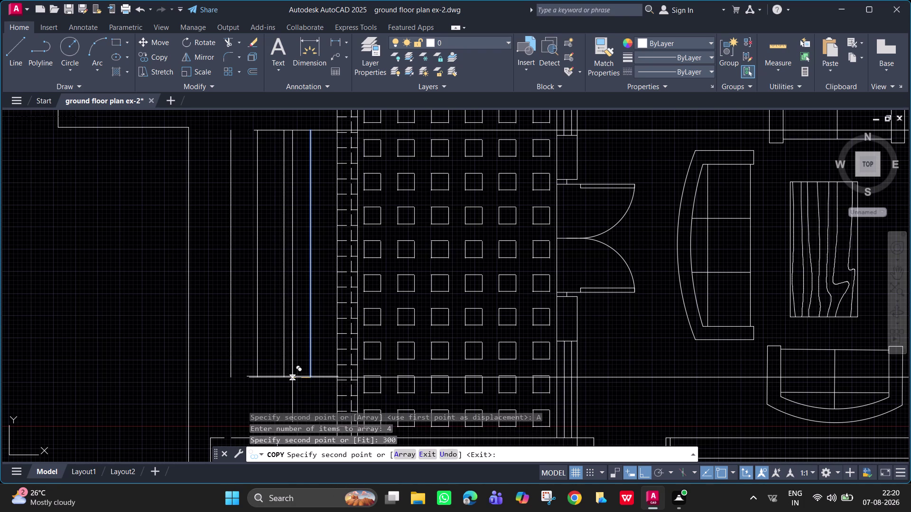
key(Escape)
key(Escape)
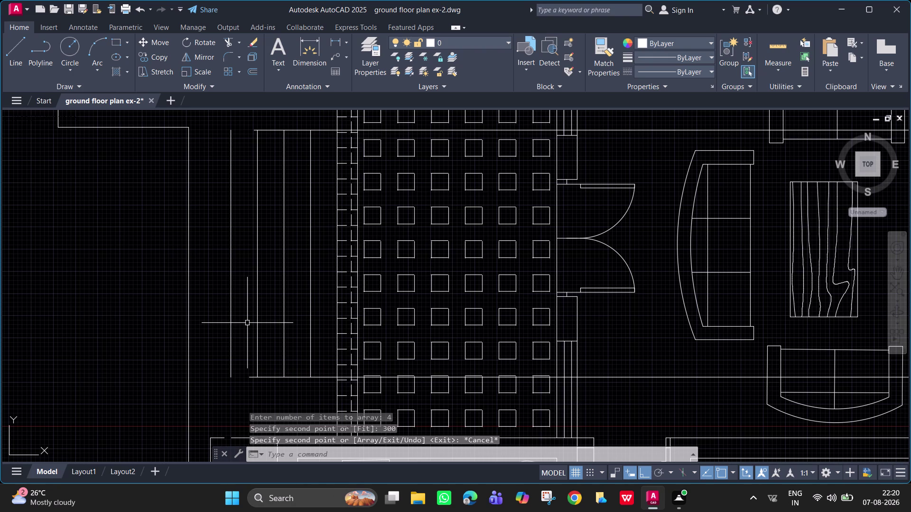
Extend the copied lines down to the boundary and up to the wall.
text(EX)
key(space)
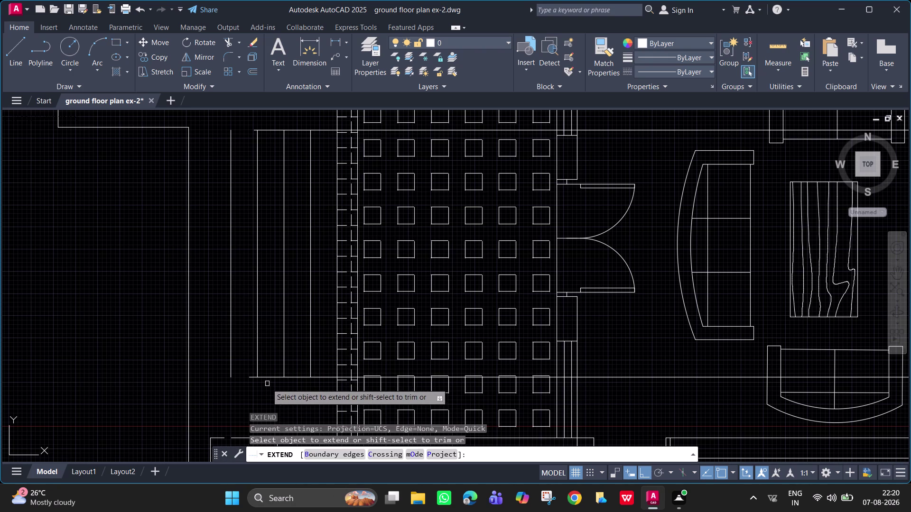
click(252, 376)
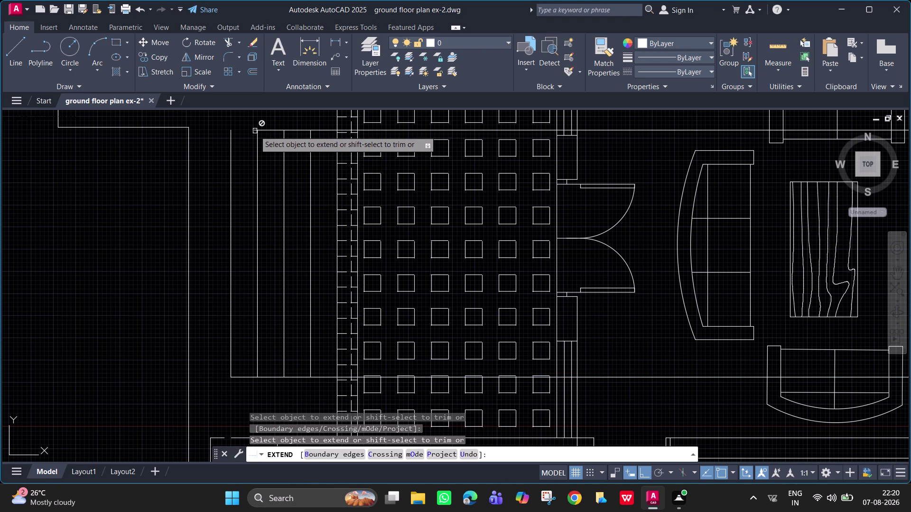
click(263, 130)
key(Escape)
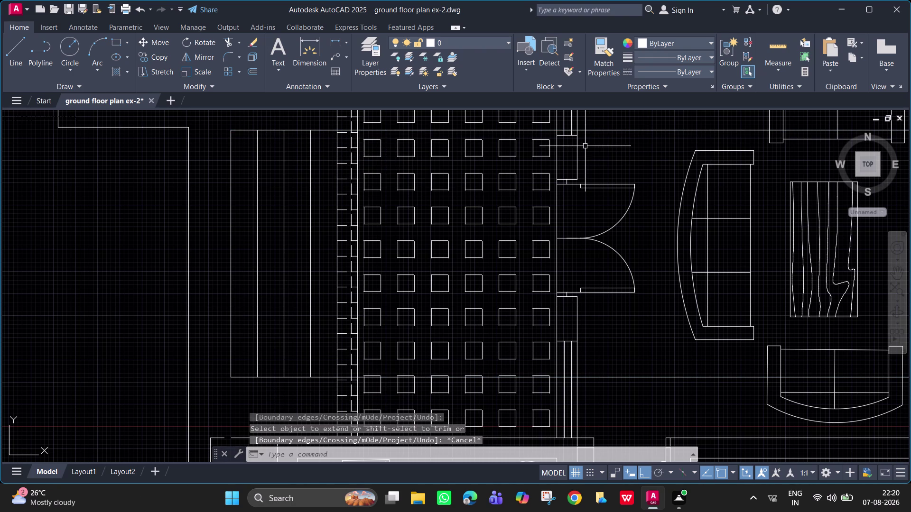
Trim line segments beside the staircase, then cancel trimming.
scroll(up, 3)
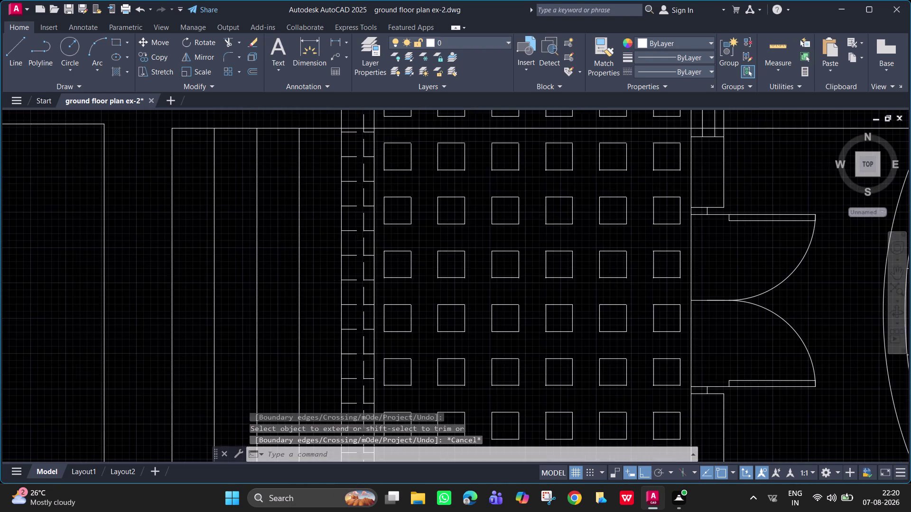
middle_drag(329, 134, 315, 163)
text(TR)
key(space)
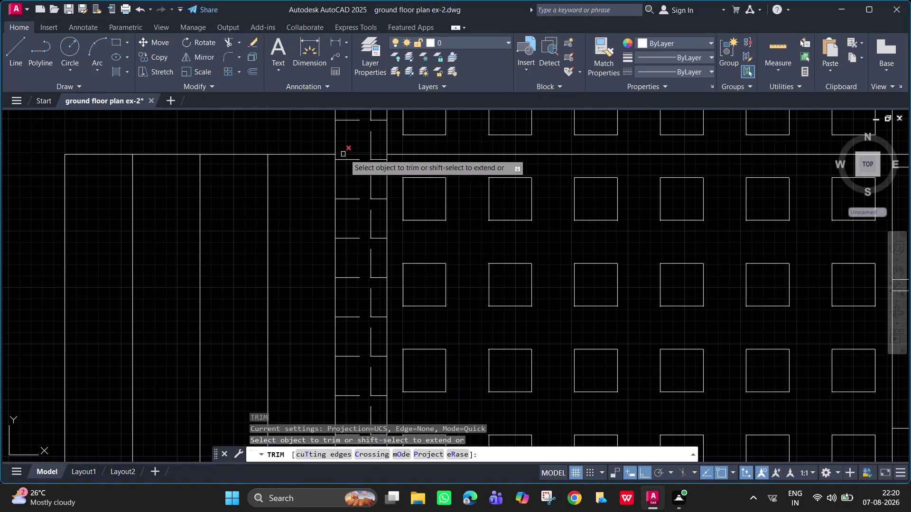
click(353, 153)
scroll(down, 3)
middle_drag(342, 256, 361, 151)
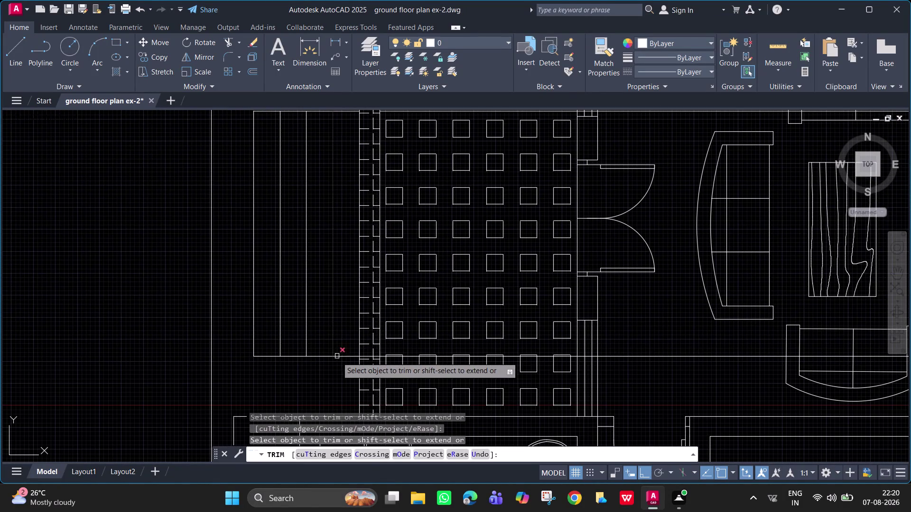
scroll(up, 3)
click(366, 359)
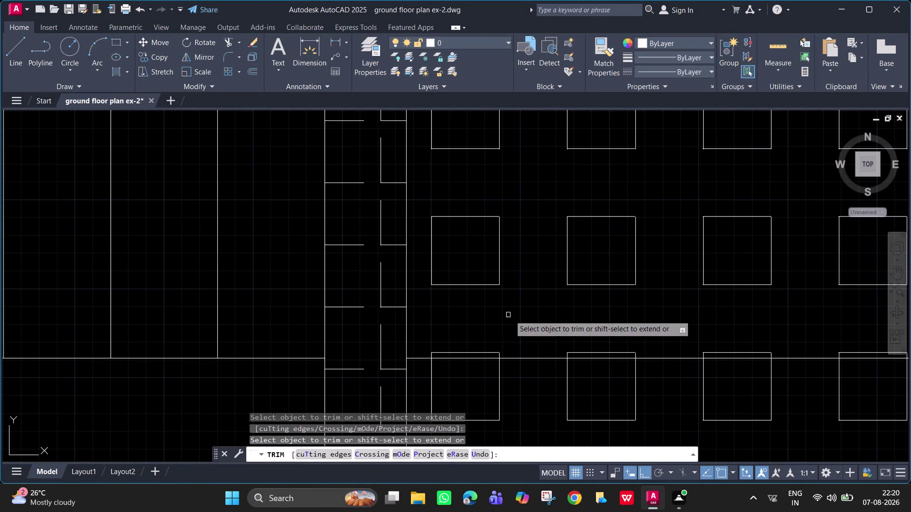
key(Escape)
Delete the long horizontal line across the tiles and another stray segment.
drag(522, 365, 515, 351)
click(515, 348)
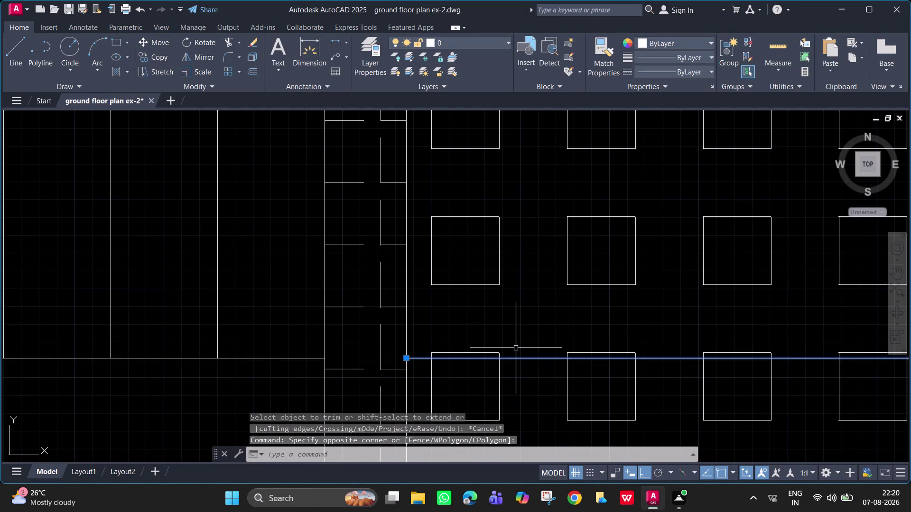
key(Delete)
scroll(down, 3)
middle_drag(529, 295, 486, 421)
scroll(up, 3)
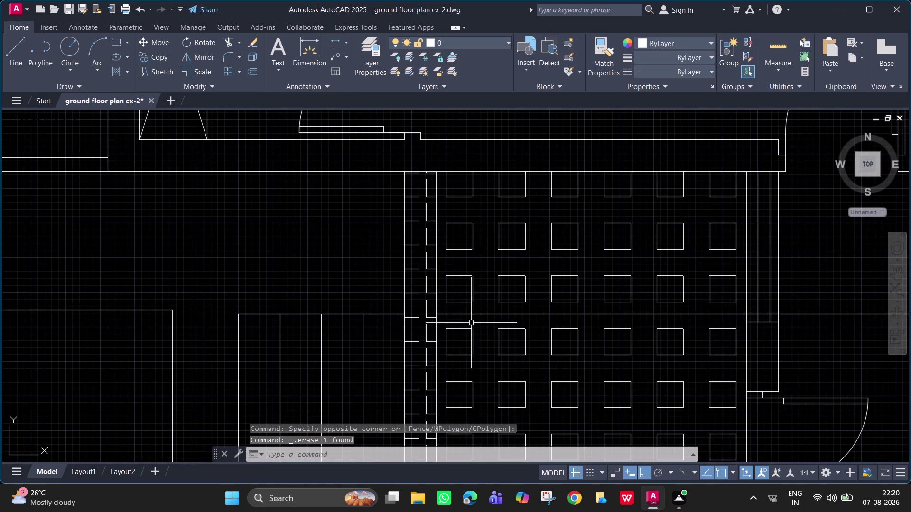
click(490, 314)
key(Delete)
scroll(down, 3)
middle_drag(635, 324, 634, 324)
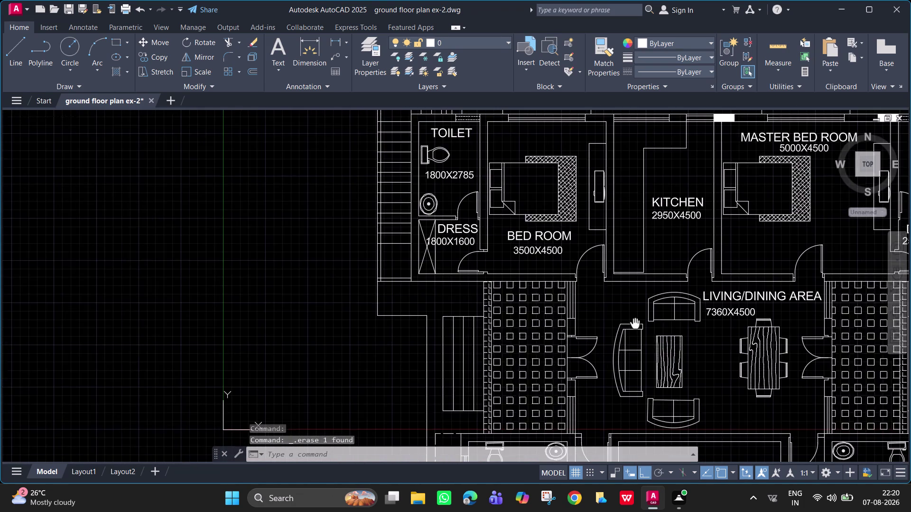
middle_drag(634, 325, 429, 251)
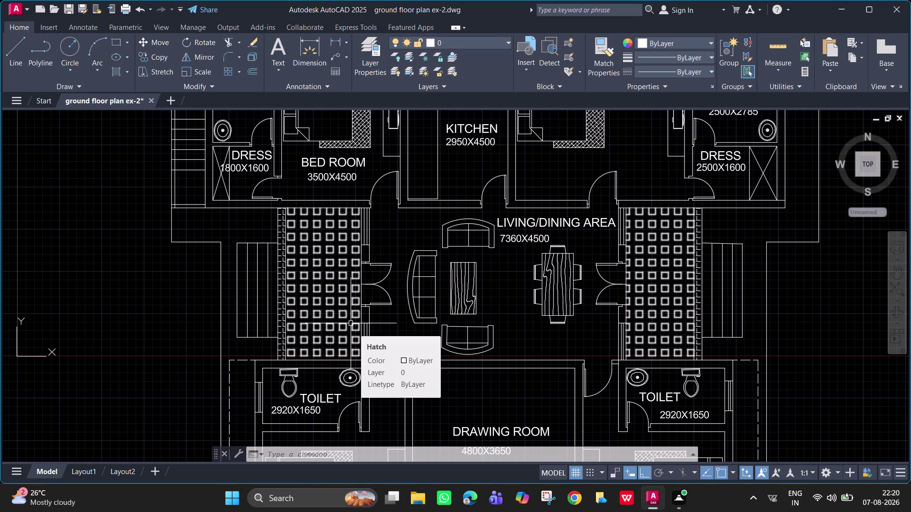
scroll(down, 3)
scroll(down, 3)
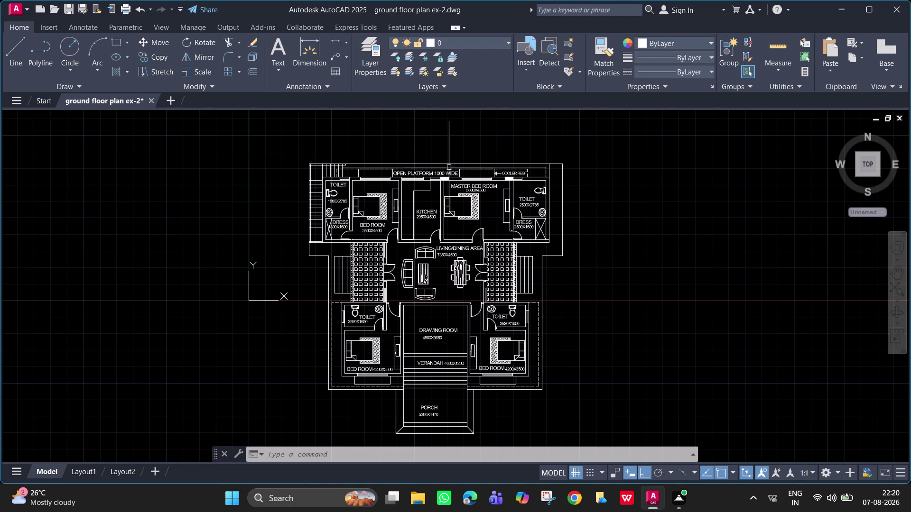
scroll(up, 3)
middle_drag(316, 211, 281, 314)
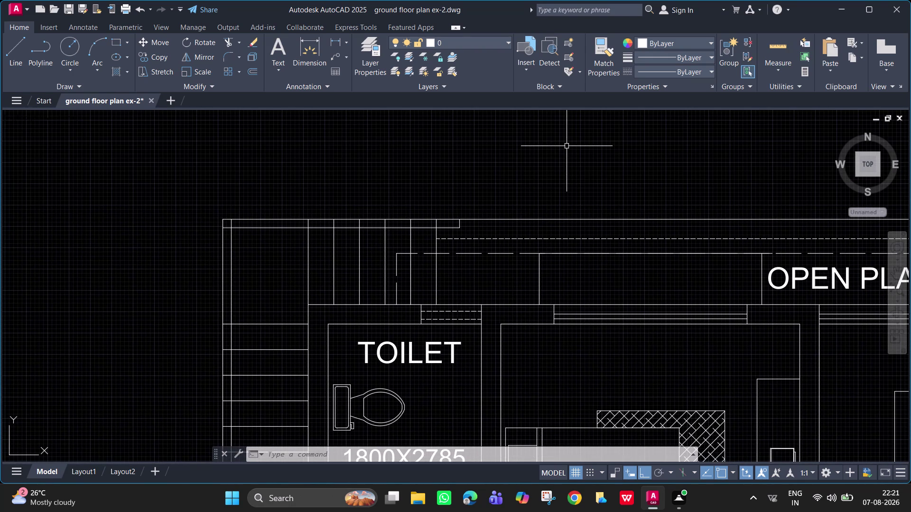
Attempt a fillet on the corner lines using a value of 30.
text(F)
key(space)
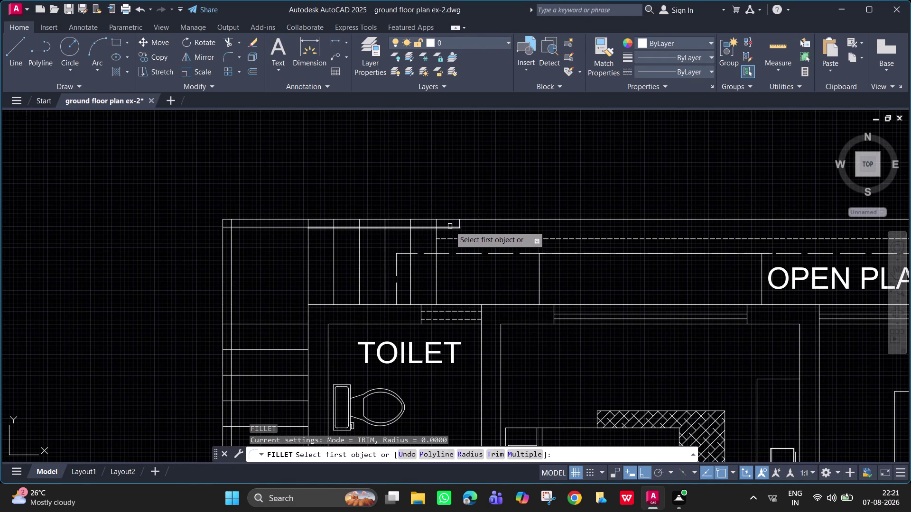
click(449, 226)
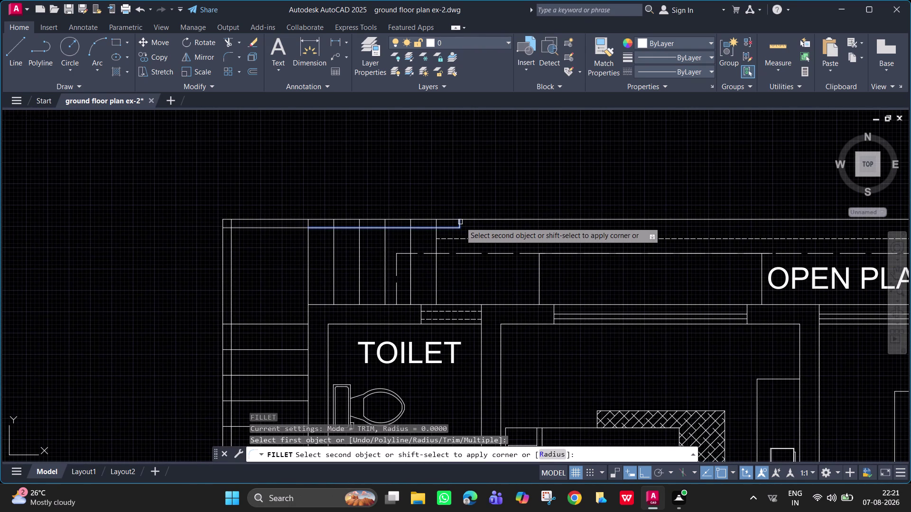
text(30)
key(Return)
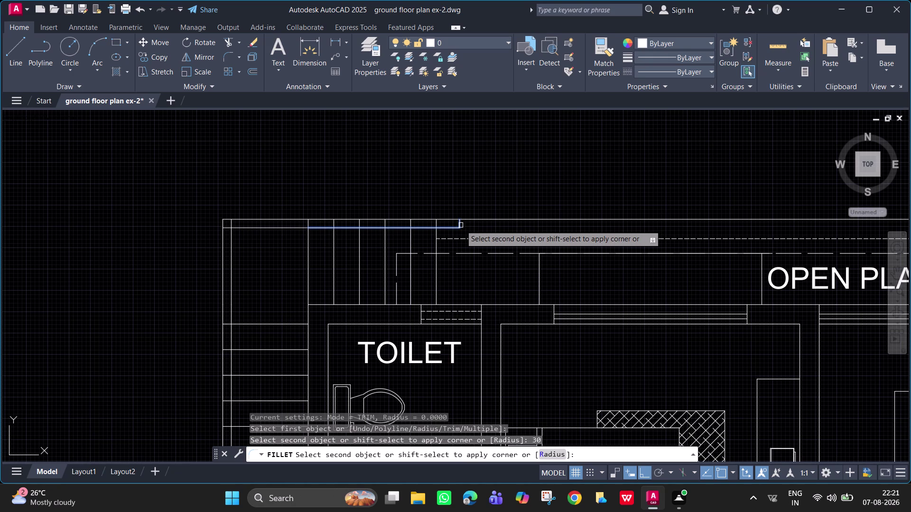
scroll(up, 3)
click(452, 224)
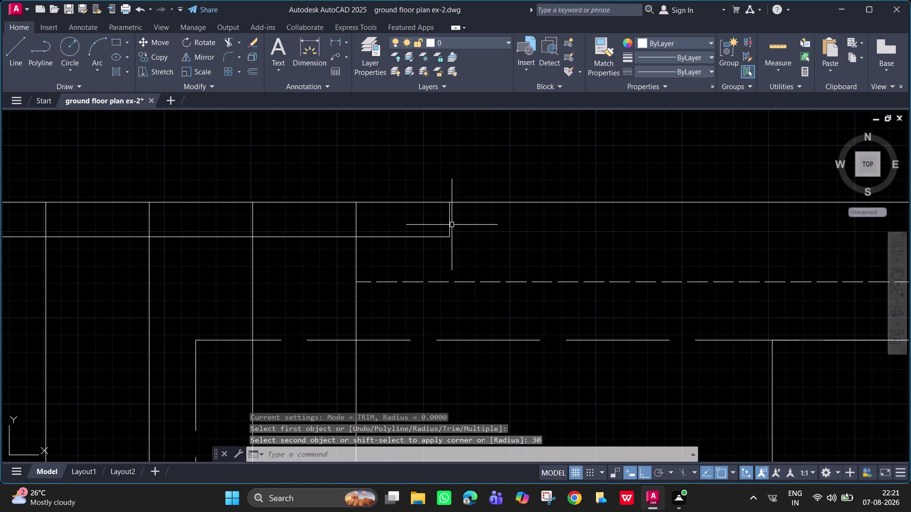
Retry the fillet with 20, then abandon the failed line picks.
text(F)
key(space)
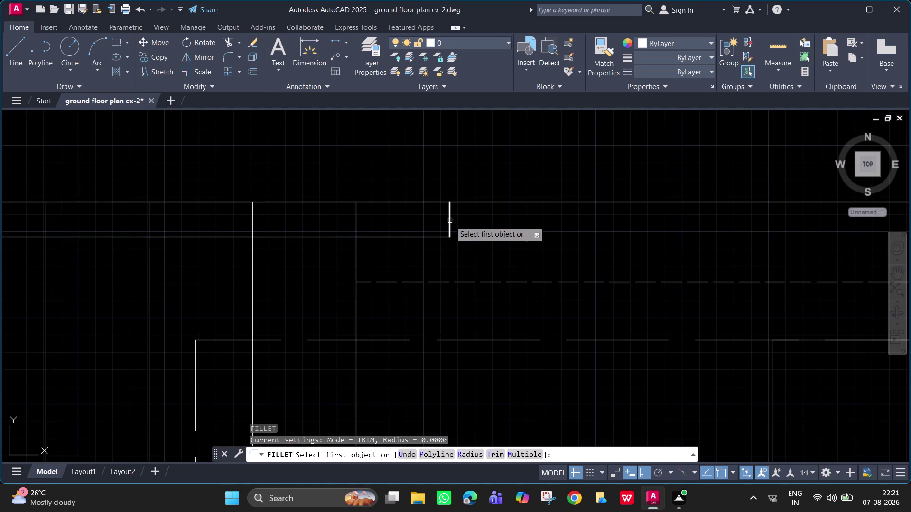
text(20)
key(Return)
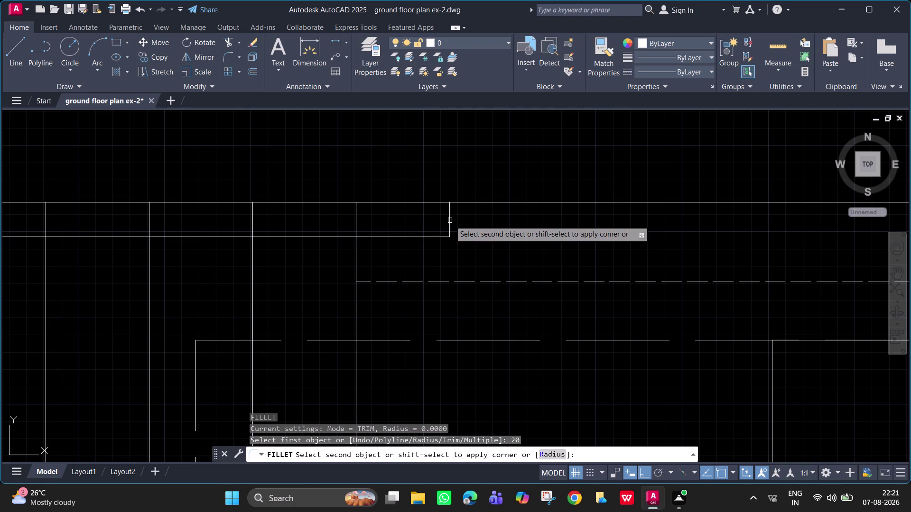
click(443, 240)
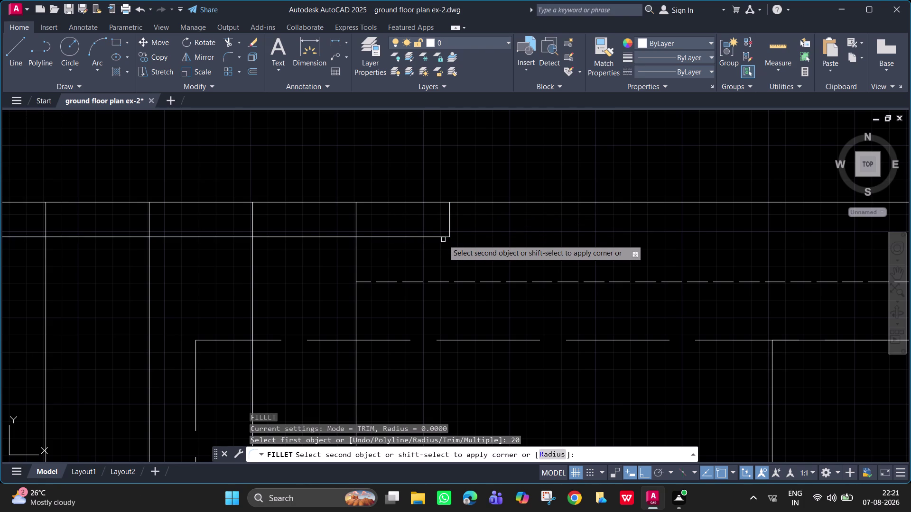
click(436, 236)
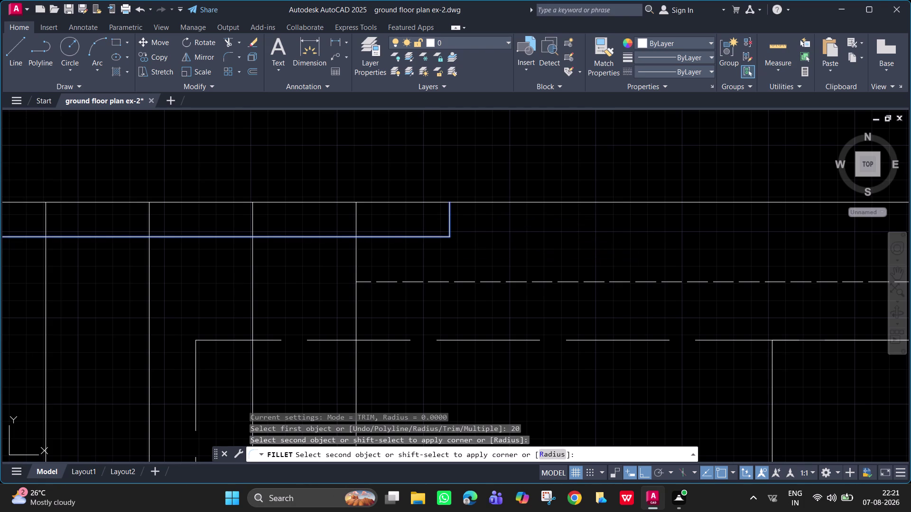
click(436, 237)
key(f)
key(Return)
key(backslash)
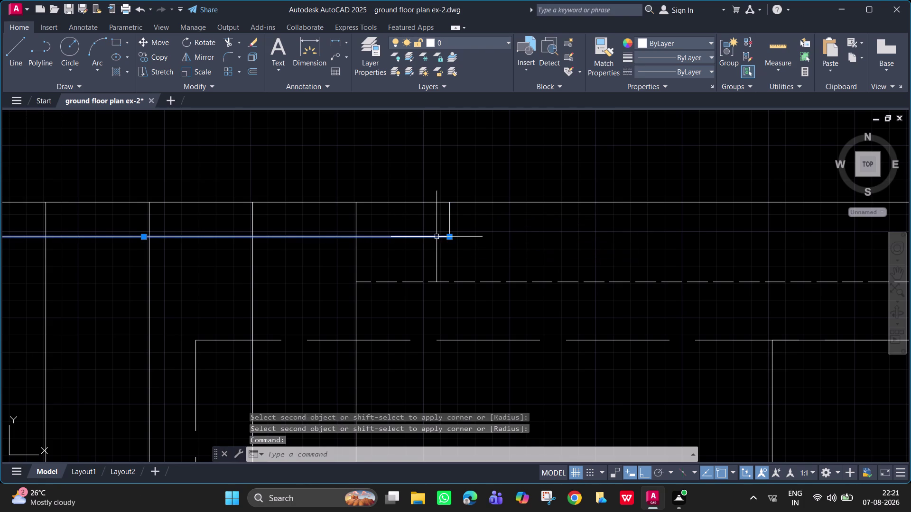
key(BackSpace)
key(BackSpace)
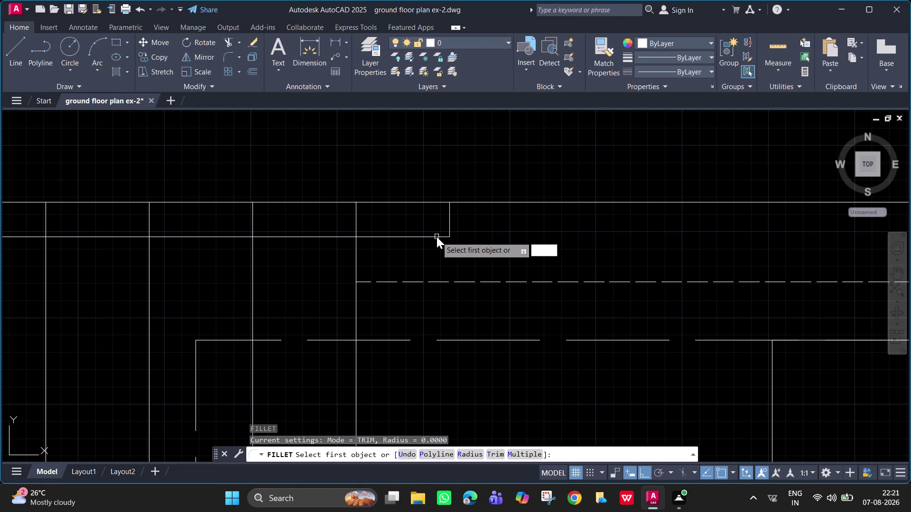
Set fillet radius 20 and round the horizontal-vertical corner by the toilet.
click(468, 455)
text(20)
key(Return)
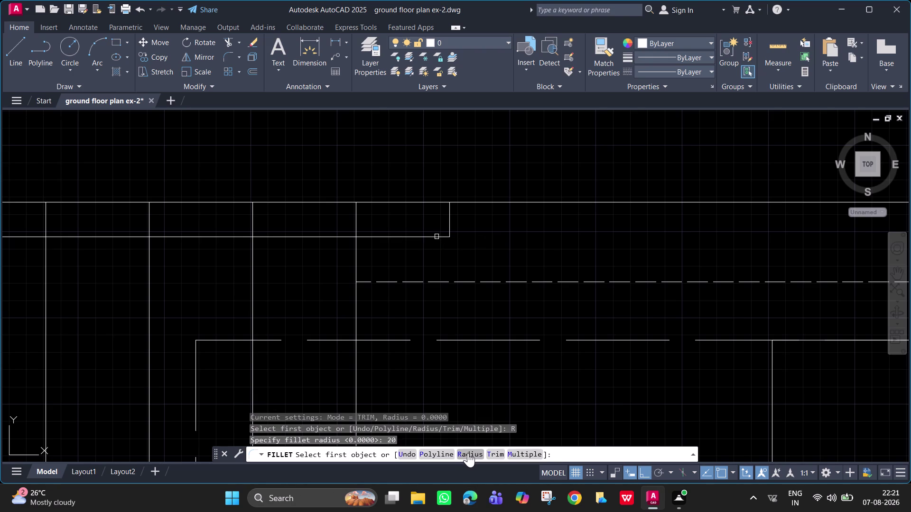
click(449, 220)
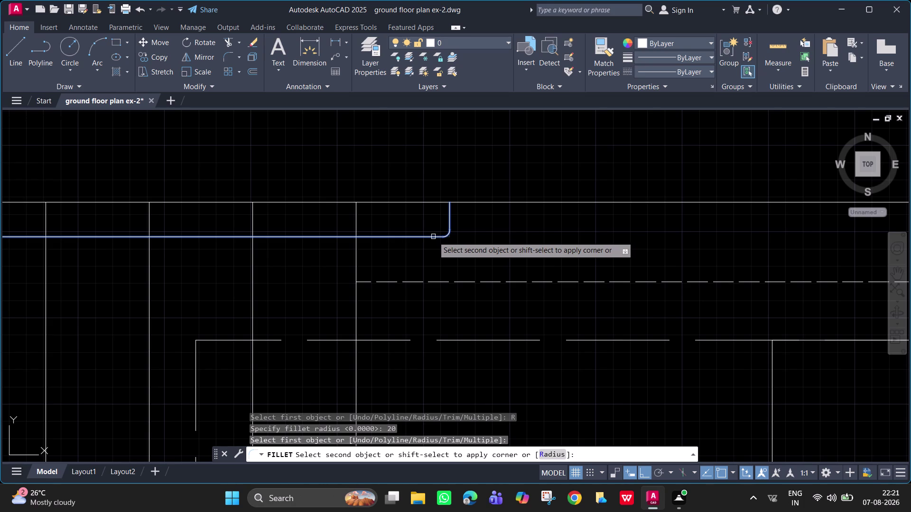
click(433, 236)
scroll(down, 3)
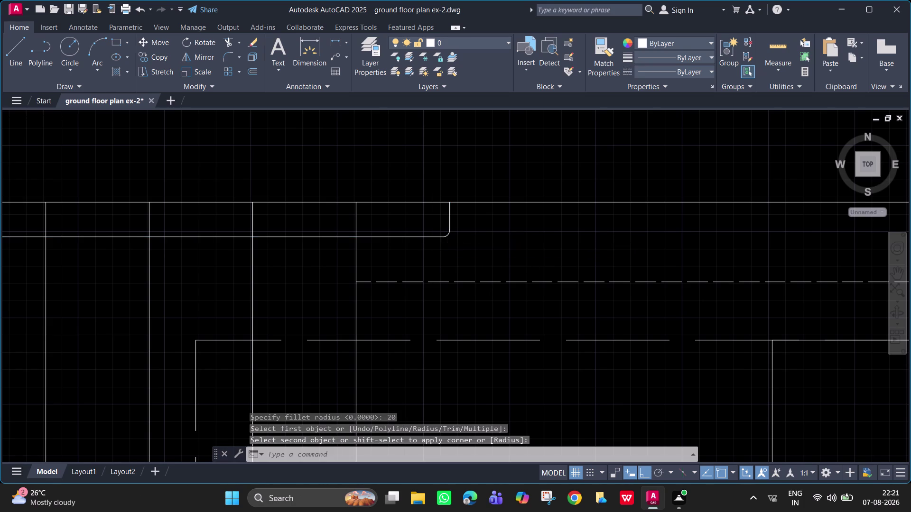
scroll(down, 3)
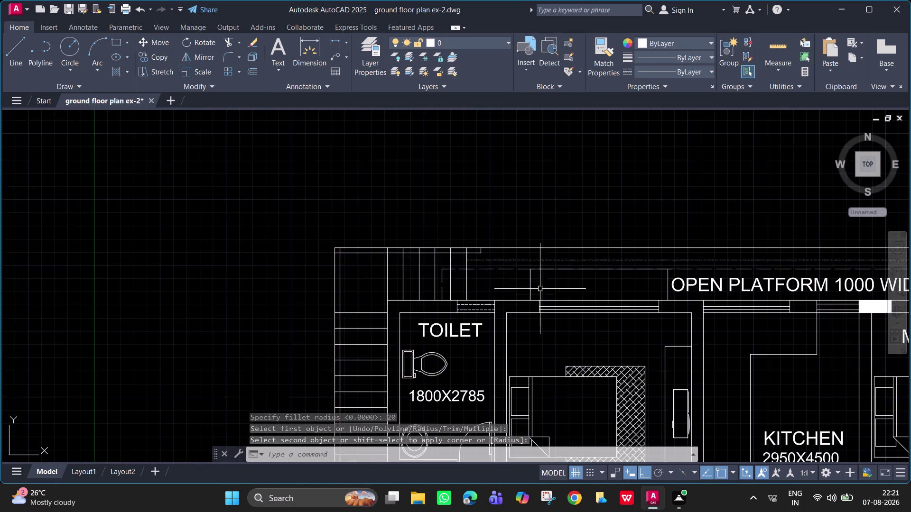
Pan and zoom around the floor plan to re-center it.
scroll(down, 3)
middle_drag(566, 290, 361, 232)
middle_click(360, 232)
scroll(down, 3)
middle_drag(554, 278, 508, 222)
scroll(up, 3)
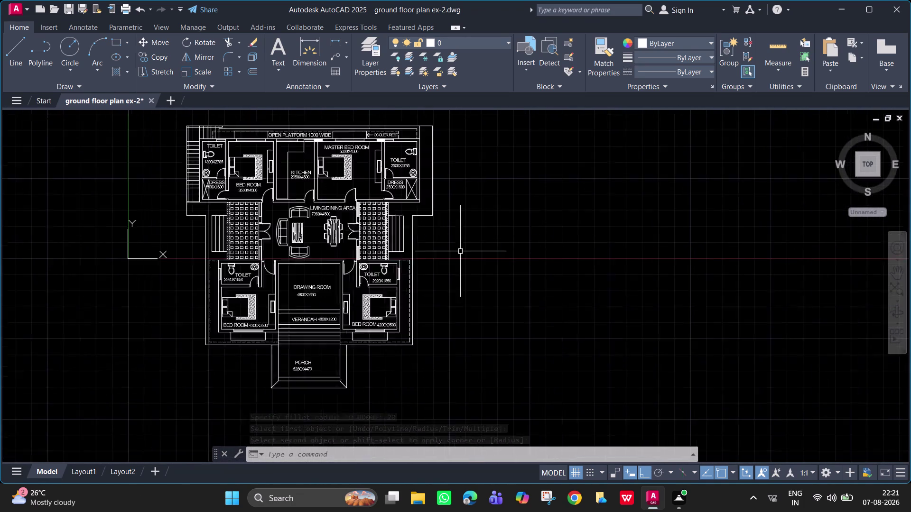
scroll(up, 3)
middle_drag(460, 251, 634, 289)
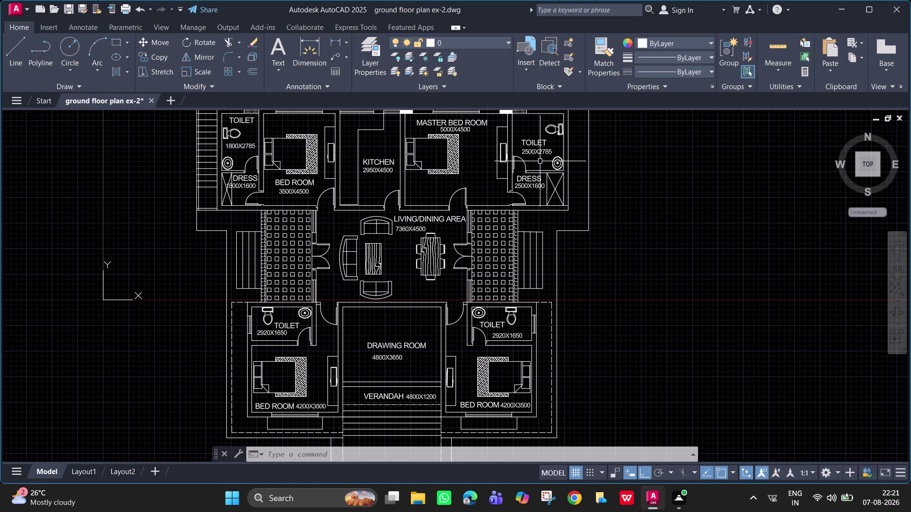
middle_drag(549, 225, 553, 234)
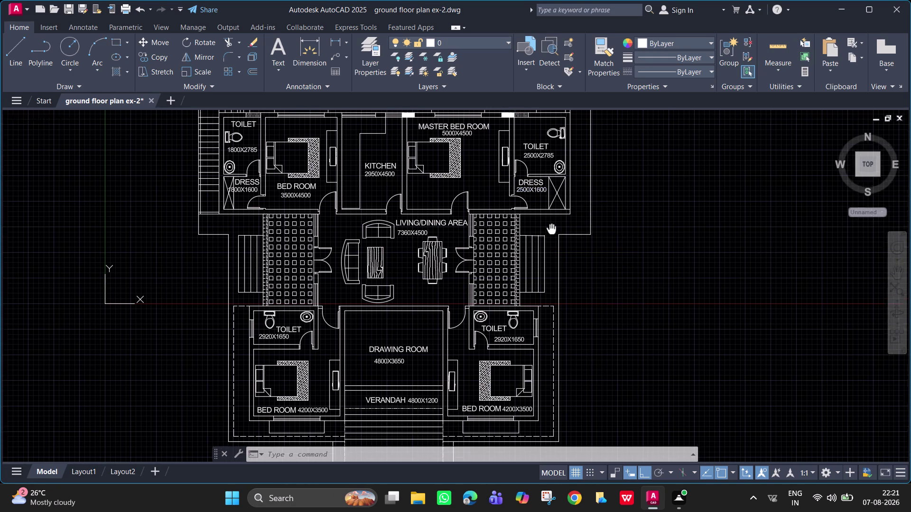
middle_drag(553, 234, 581, 261)
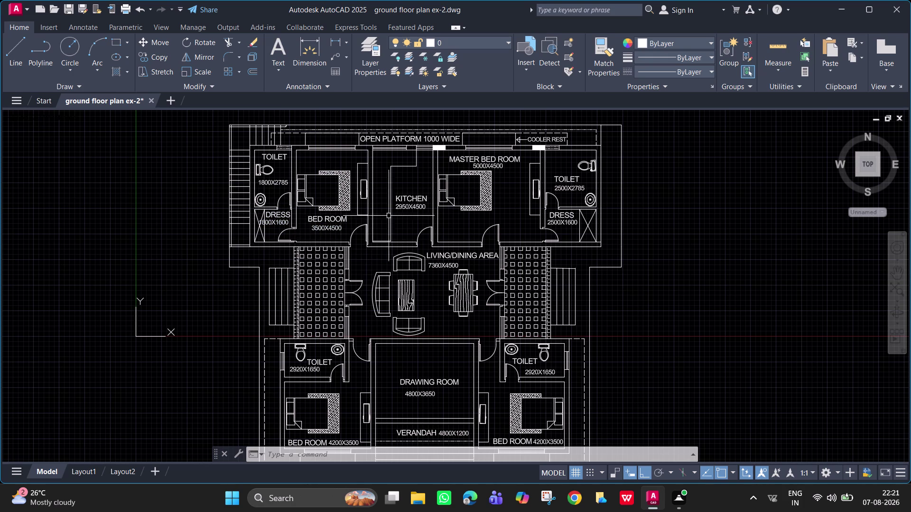
middle_drag(390, 192, 394, 271)
scroll(up, 3)
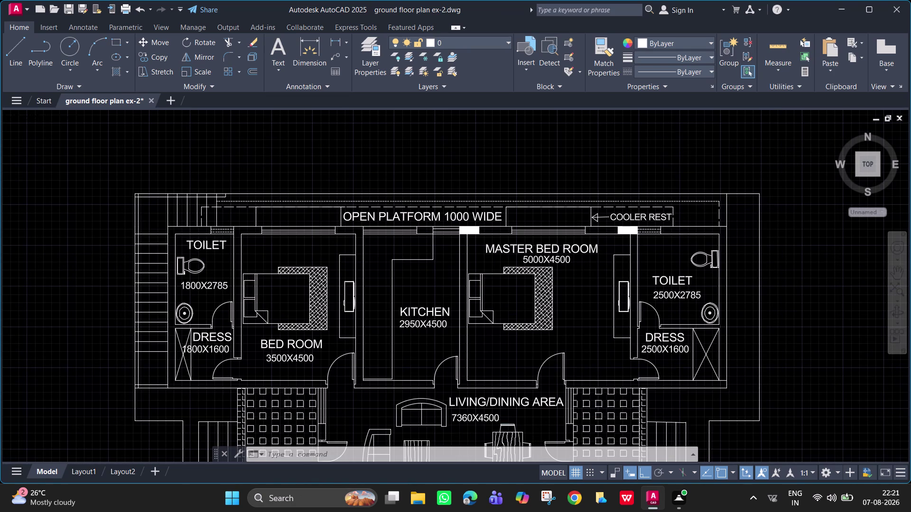
scroll(down, 3)
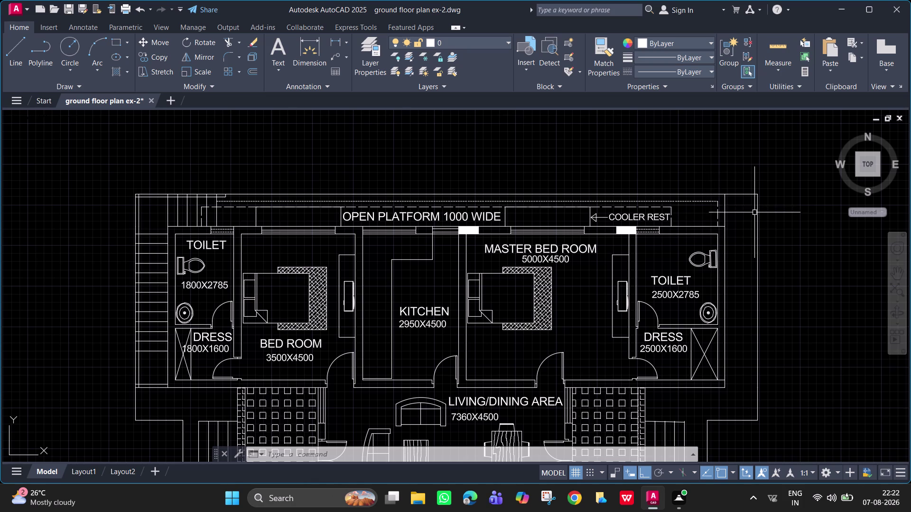
scroll(down, 3)
middle_drag(753, 283, 730, 226)
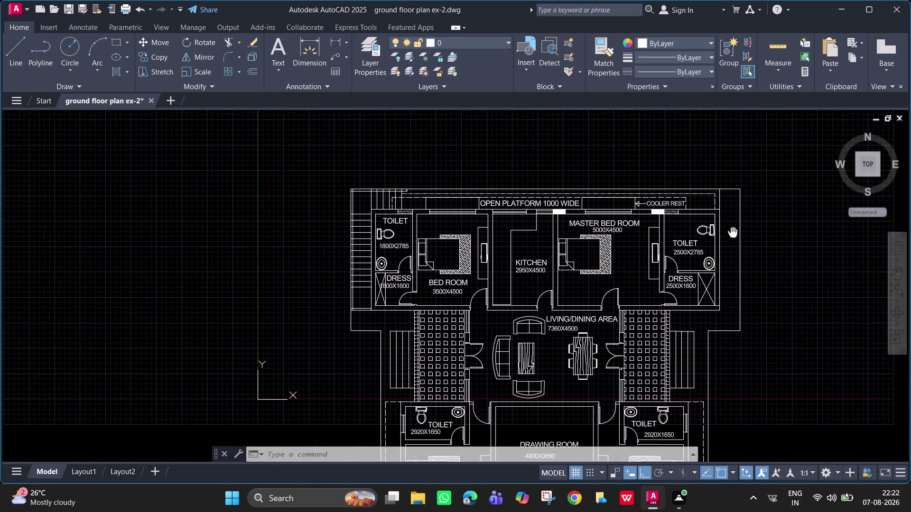
middle_drag(729, 226, 719, 176)
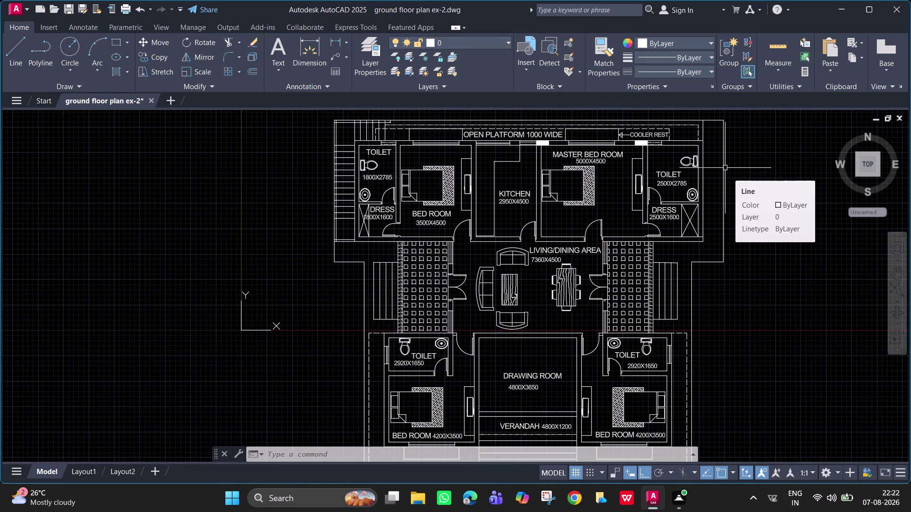
Save the ground floor plan.
key(ctrl+s)
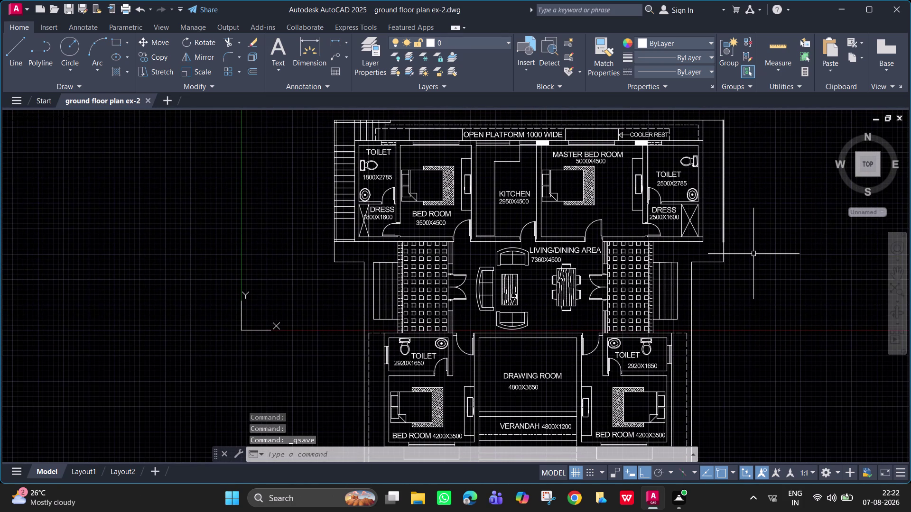
key(ctrl+s)
key(ctrl+s)
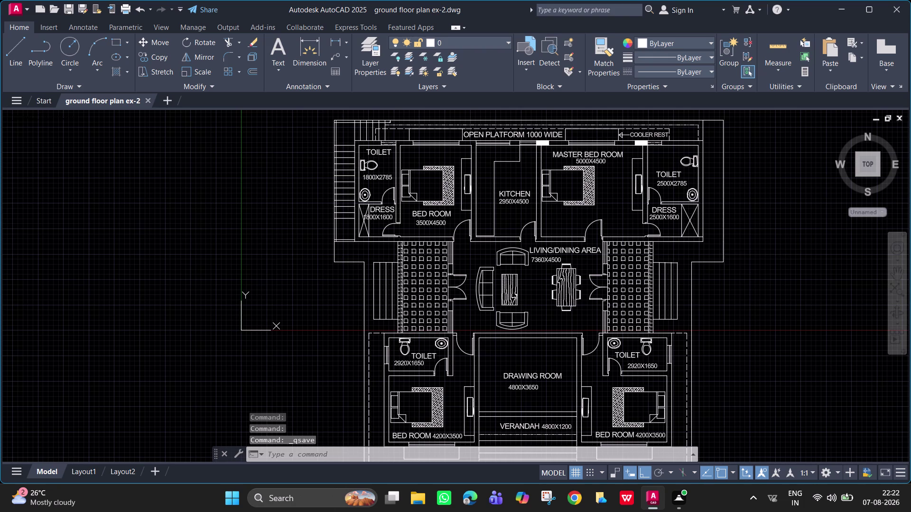
key(ctrl+s)
key(ctrl+s)
key(ctrl+s)
Bring the verandah steps into view and start a linear dimension.
middle_drag(700, 278, 689, 184)
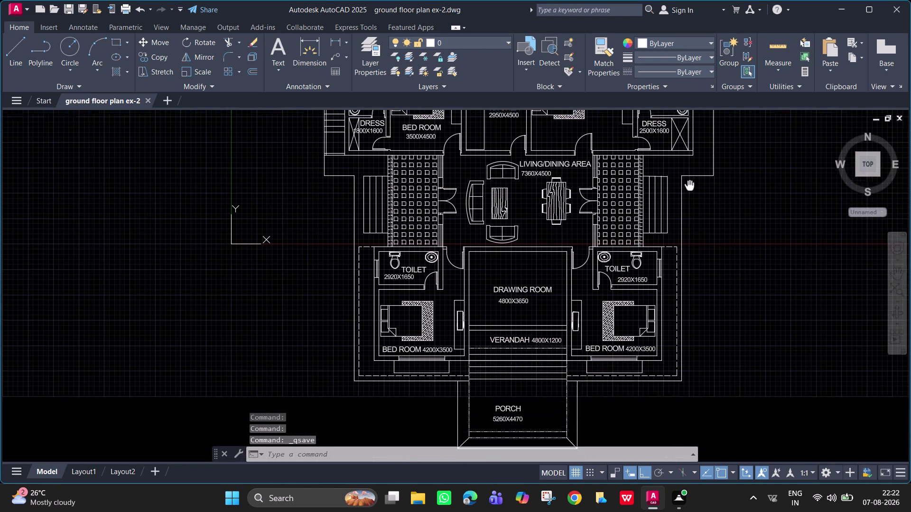
middle_drag(690, 184, 689, 182)
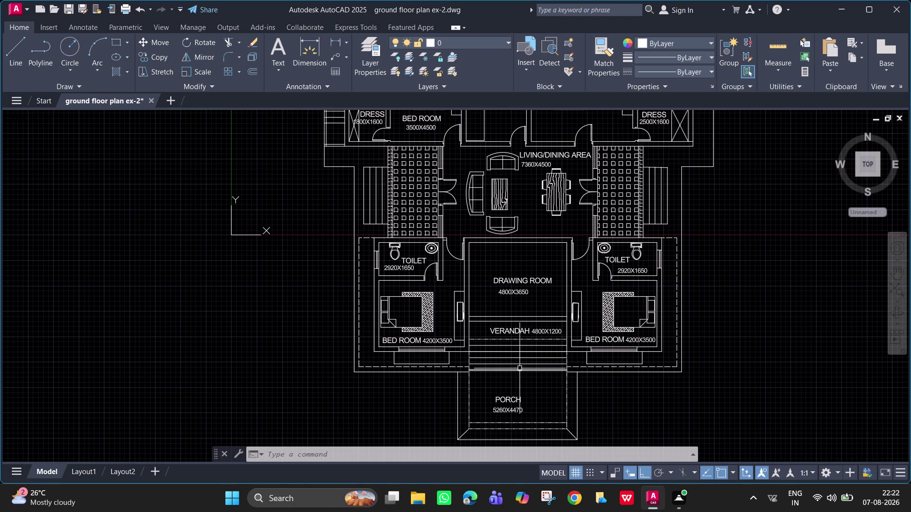
click(333, 41)
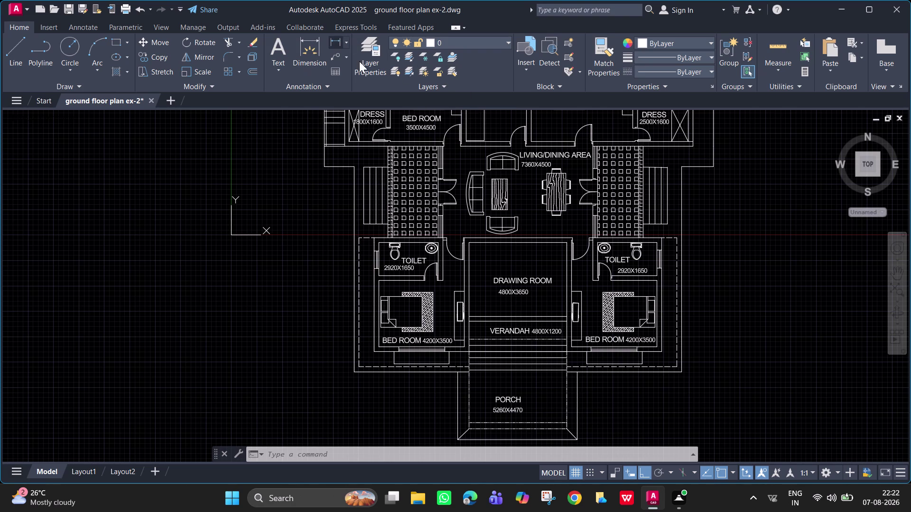
scroll(up, 3)
Dimension the verandah step between its two edges, reading 300.
middle_drag(555, 357, 592, 279)
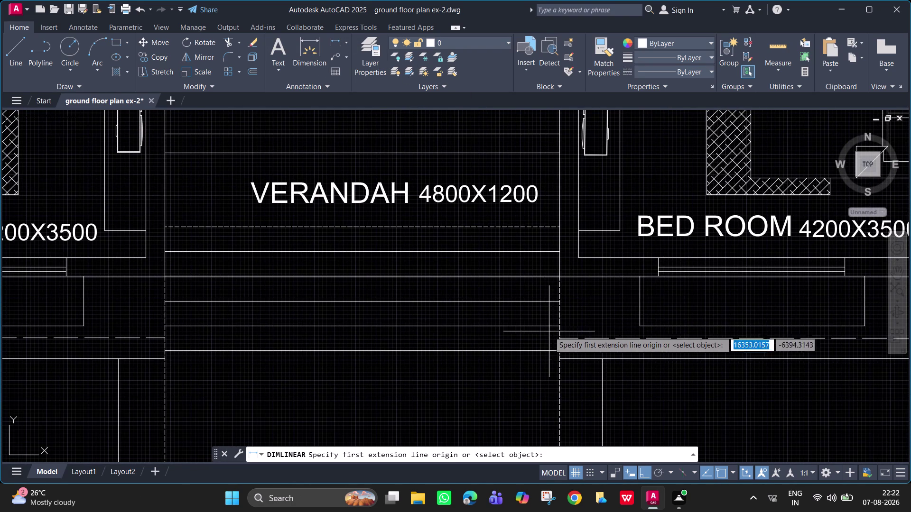
click(545, 325)
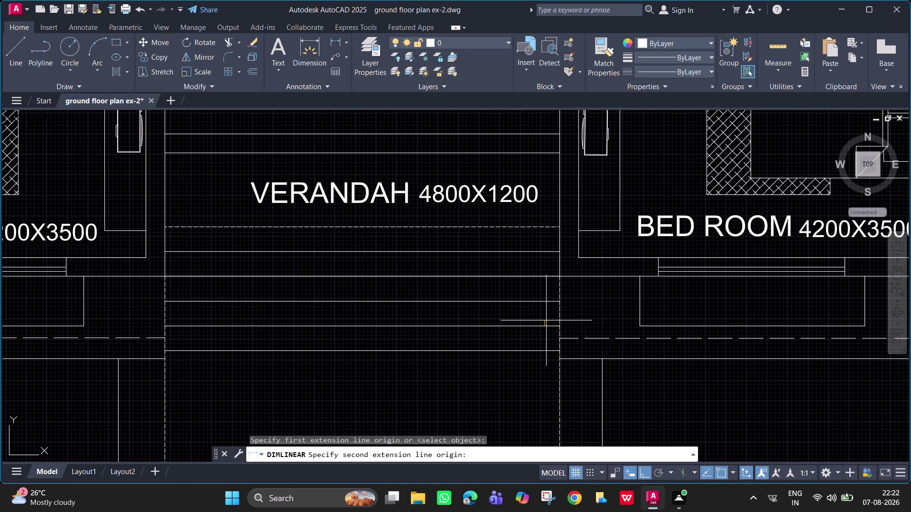
click(545, 303)
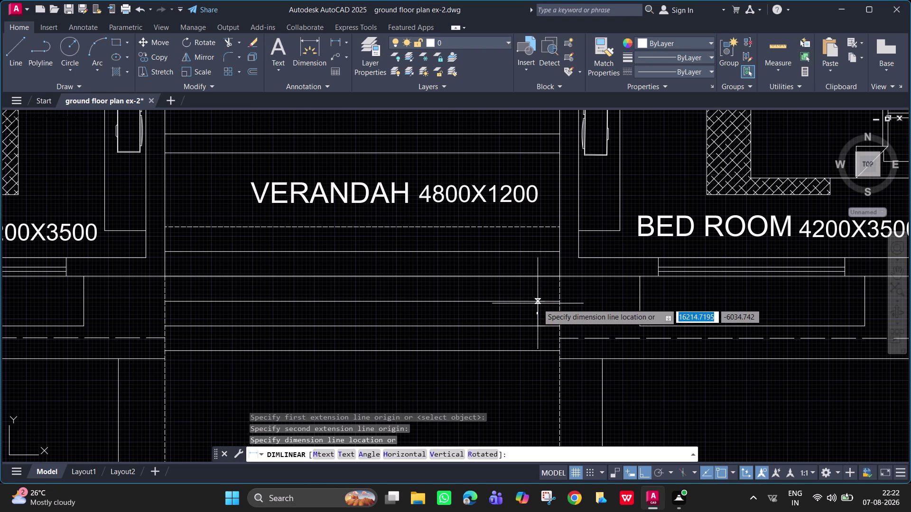
click(537, 303)
Try opening dimension style settings with D, cancelling the repeated dimension.
key(space)
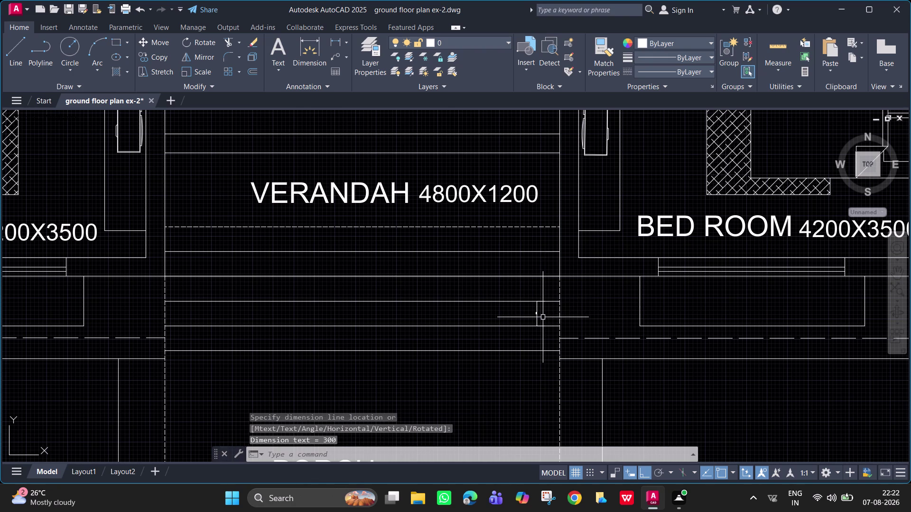
text(D)
key(space)
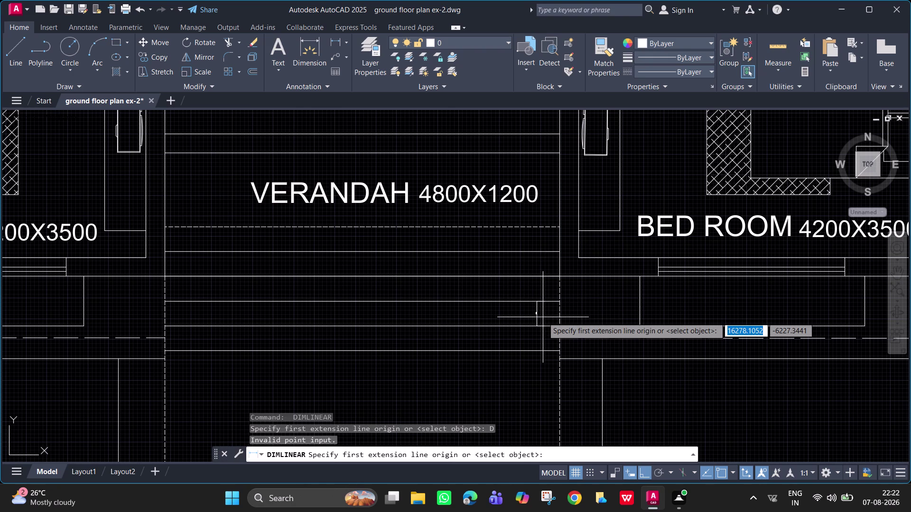
key(Escape)
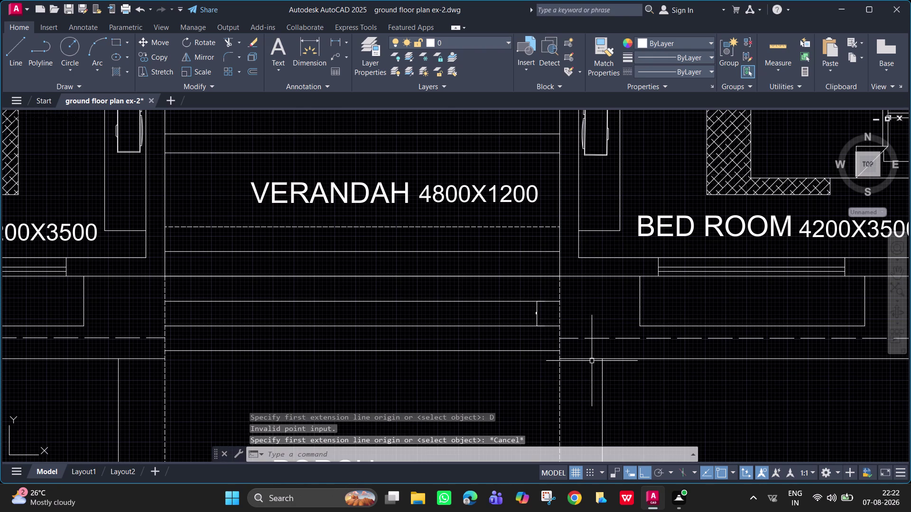
Set Copy of ISO-25 text height to 100, make it current, and close.
text(D)
key(space)
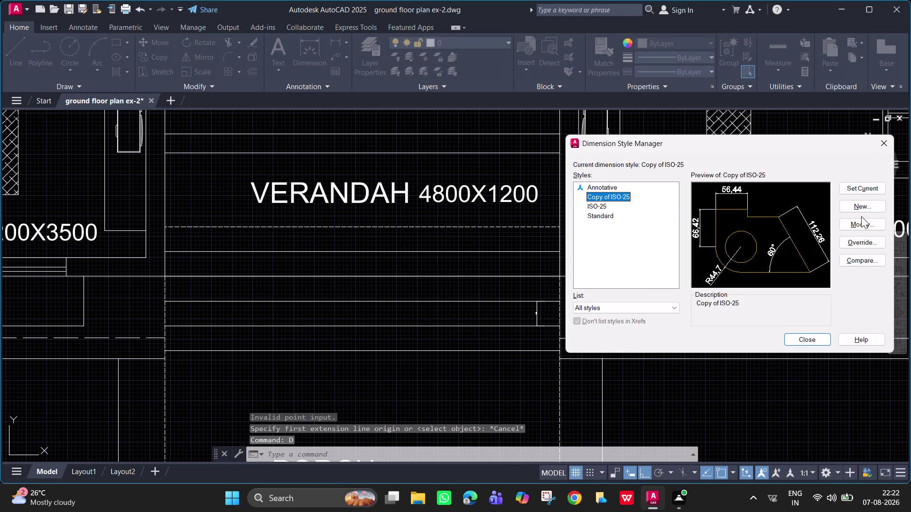
click(864, 223)
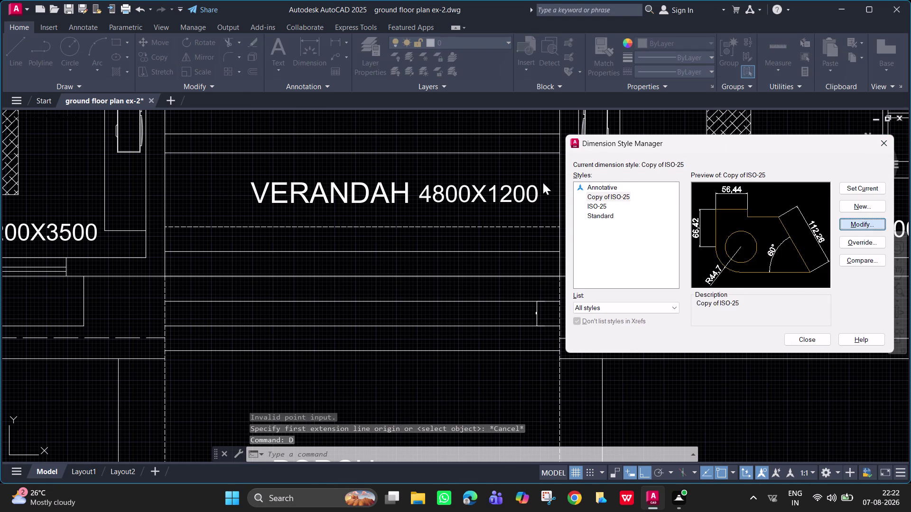
click(645, 121)
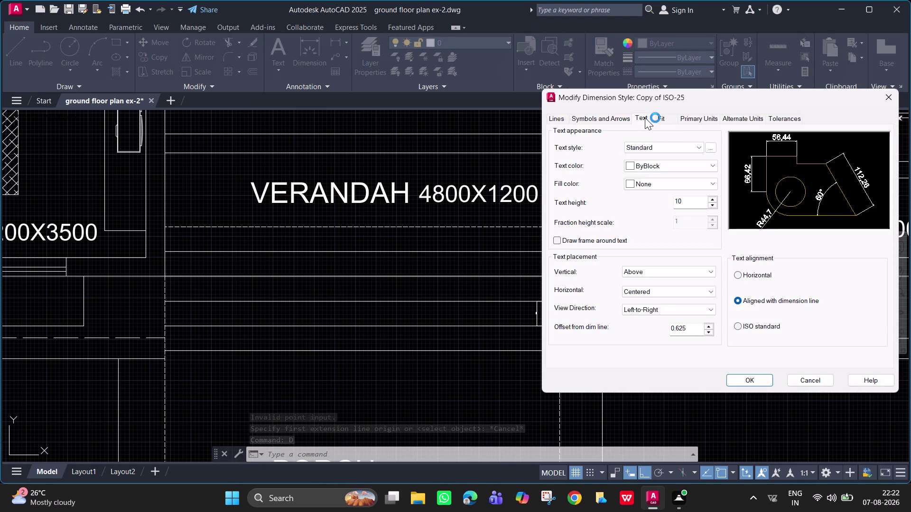
click(644, 117)
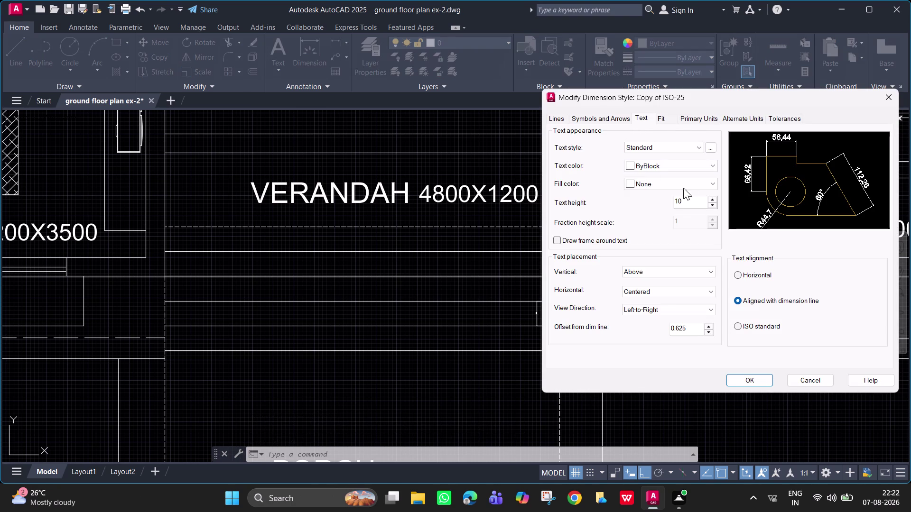
click(702, 199)
key(BackSpace)
key(BackSpace)
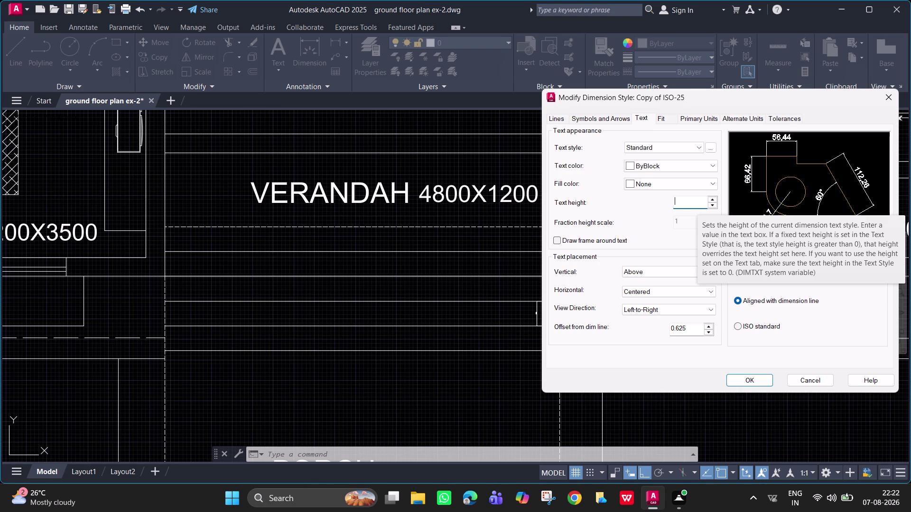
text(100)
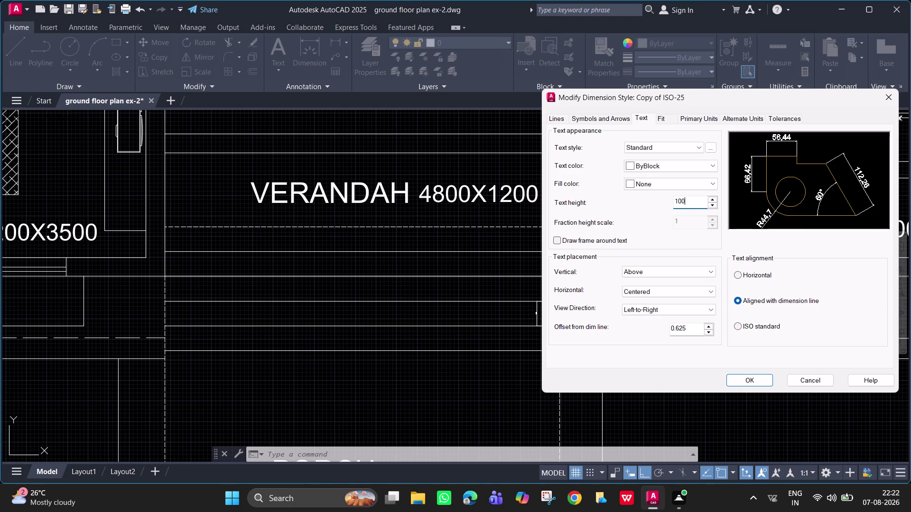
key(Return)
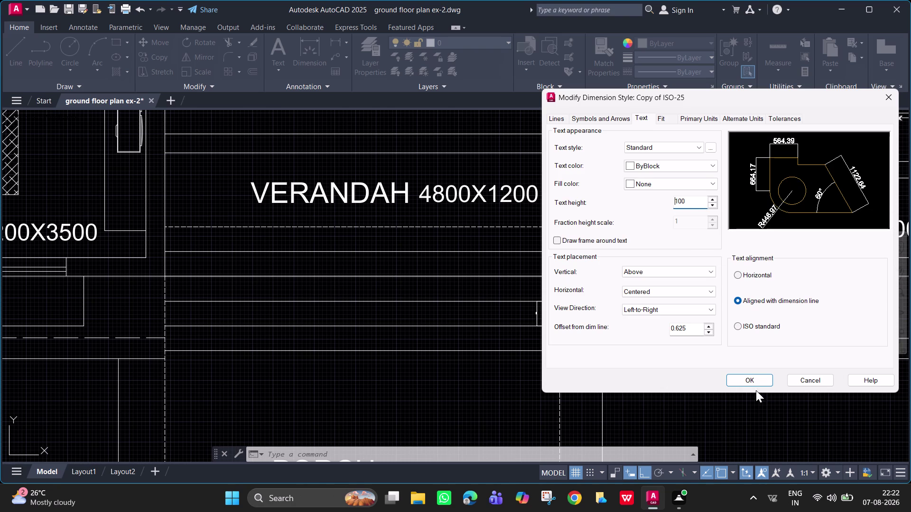
click(753, 381)
click(855, 188)
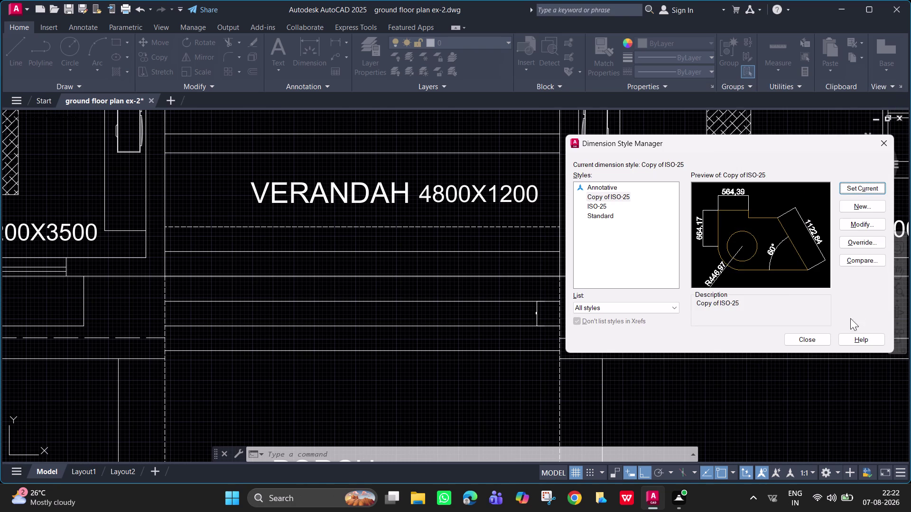
click(811, 335)
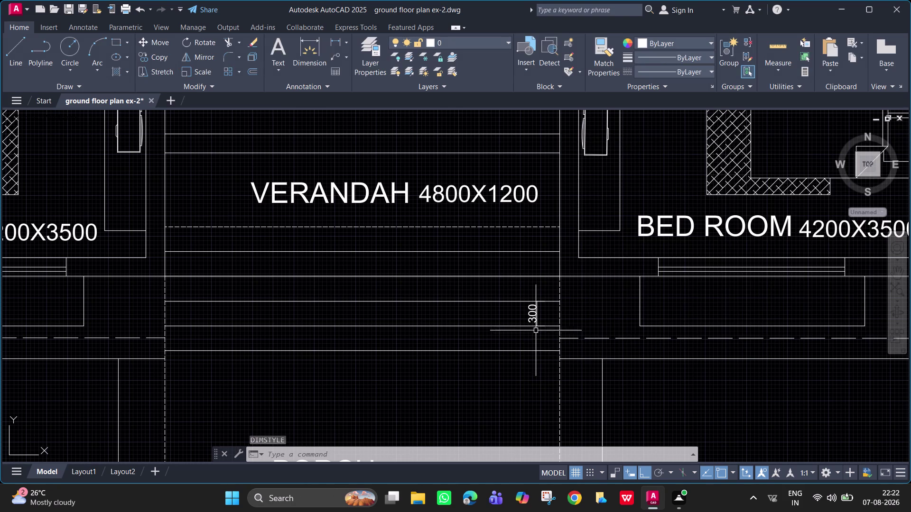
Start a linear dimension and pan to the steps beside the living area.
scroll(down, 3)
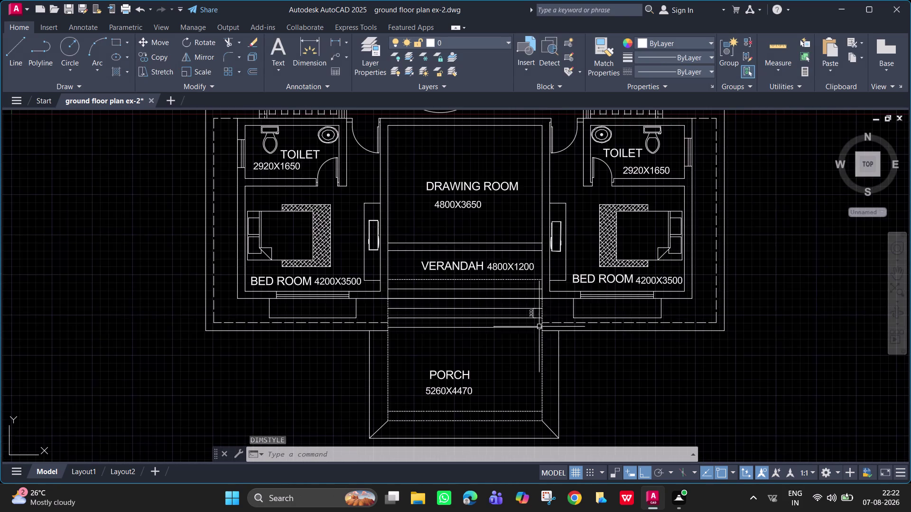
scroll(up, 3)
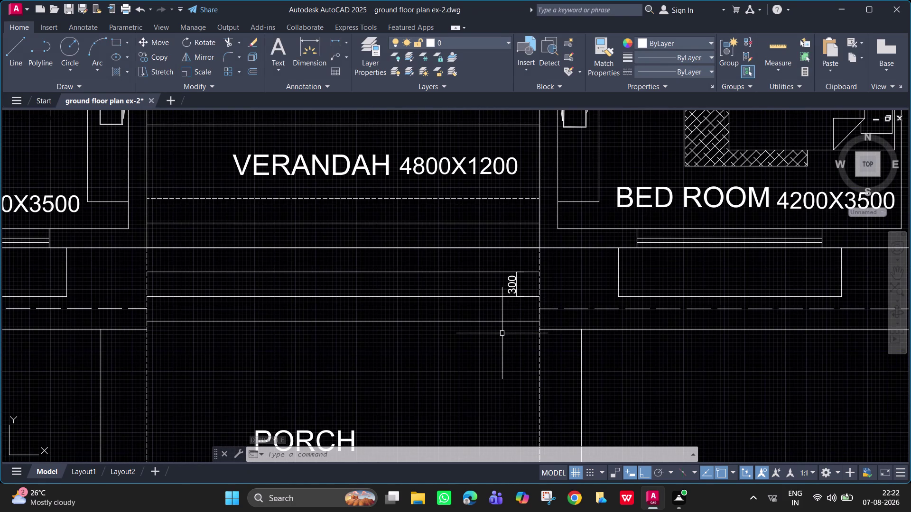
click(335, 42)
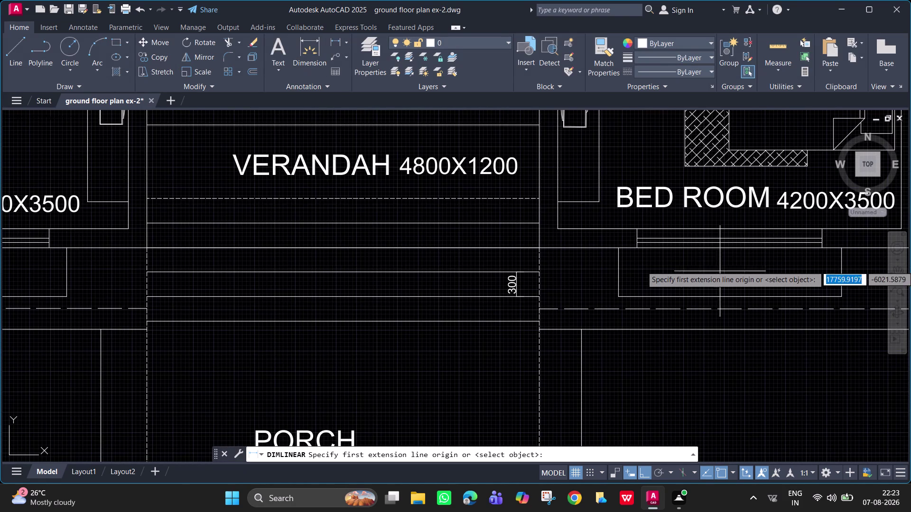
scroll(down, 3)
middle_drag(640, 261, 652, 384)
scroll(down, 3)
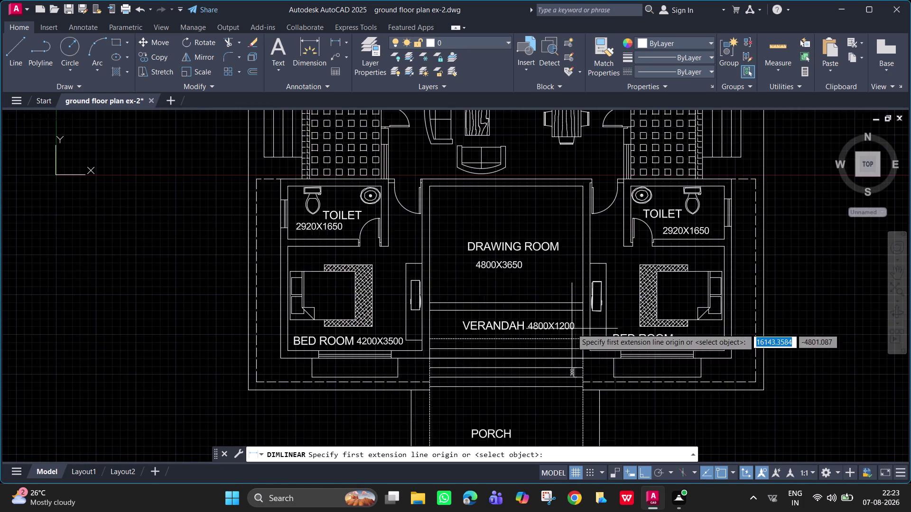
scroll(down, 3)
middle_drag(415, 229, 424, 235)
middle_drag(619, 215, 549, 269)
scroll(up, 3)
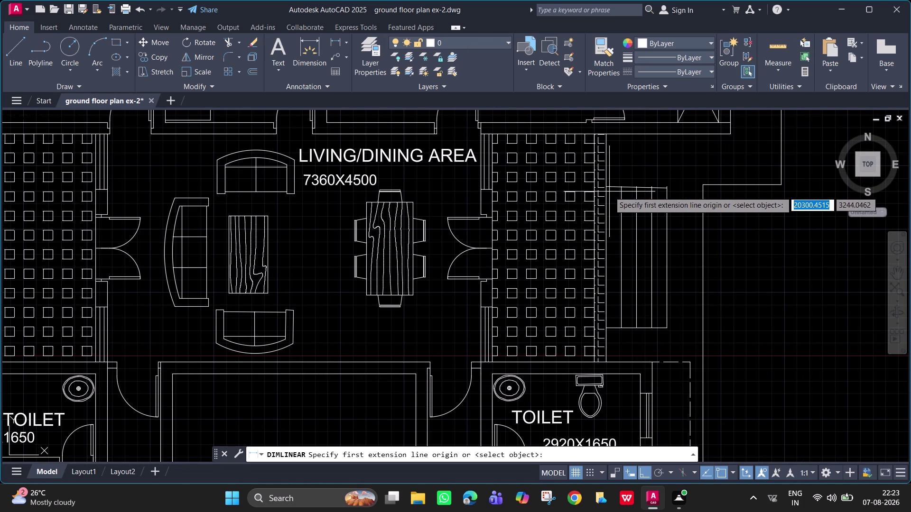
Pick two points on the side steps, then cancel the dimension.
click(605, 194)
click(621, 196)
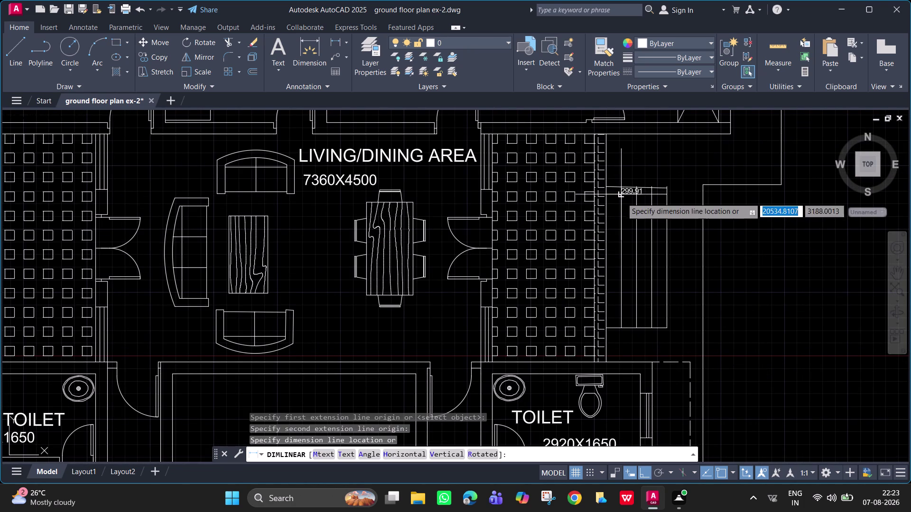
scroll(up, 3)
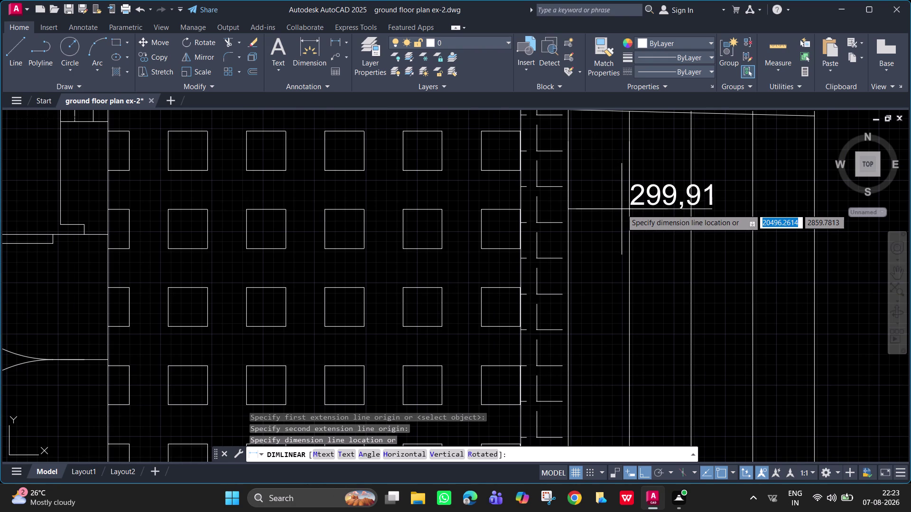
key(d)
key(Escape)
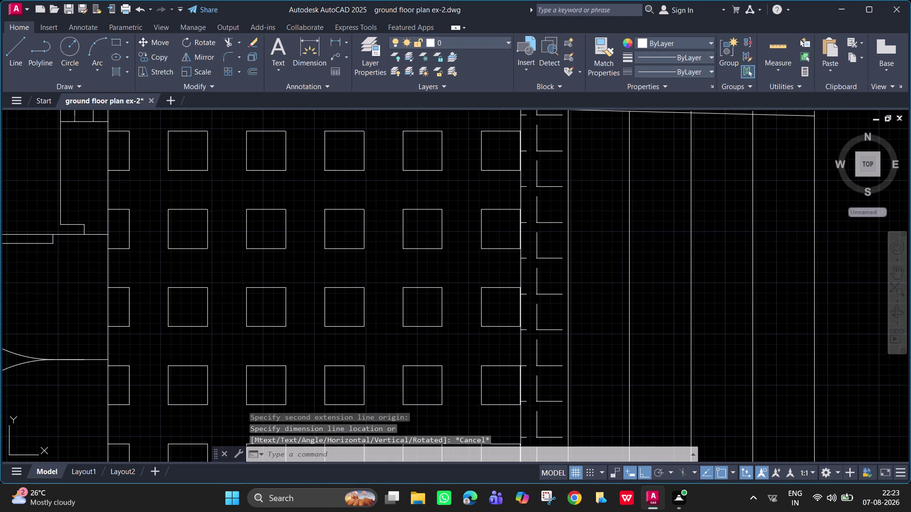
Set Copy of ISO-25 linear precision to 0 in Primary Units and close the manager.
key(d)
key(Return)
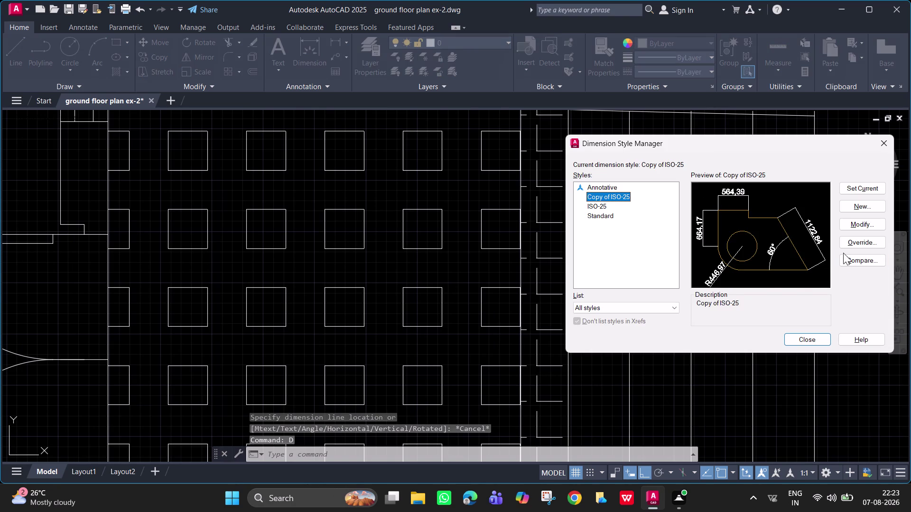
click(860, 223)
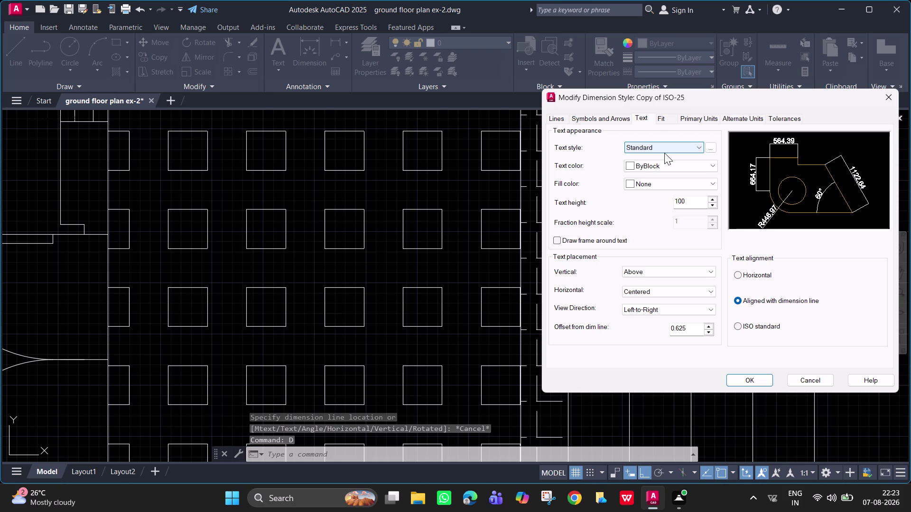
click(694, 119)
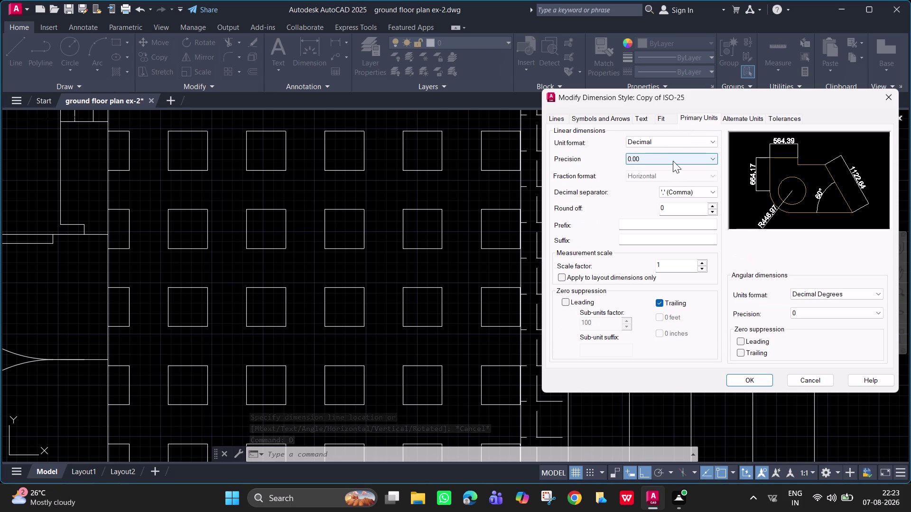
click(673, 161)
click(663, 164)
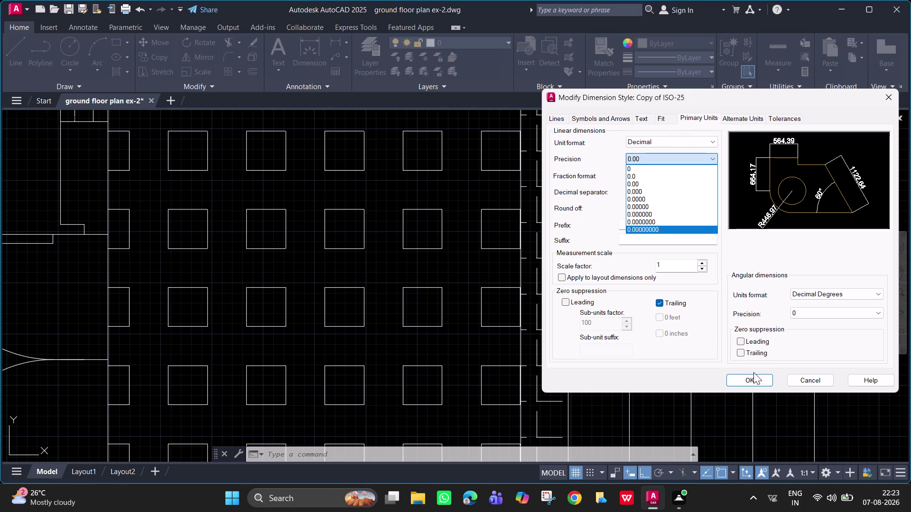
click(657, 169)
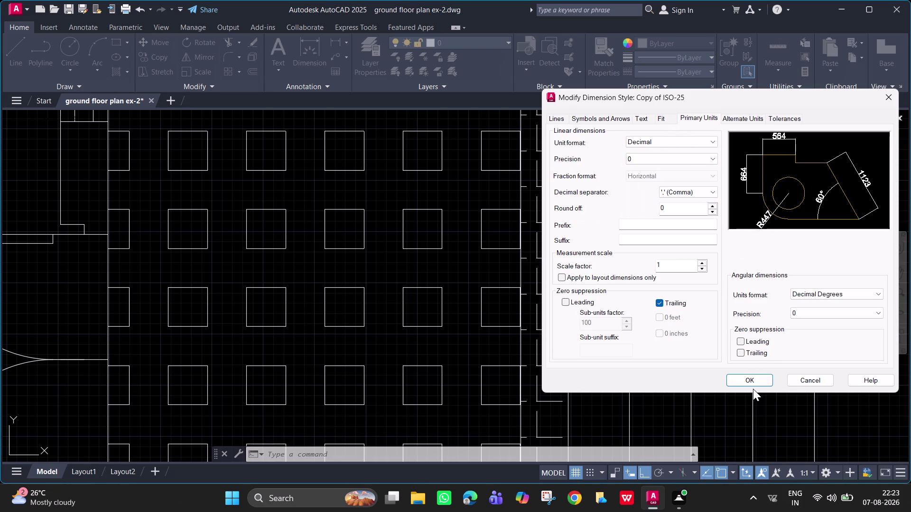
click(744, 378)
click(861, 193)
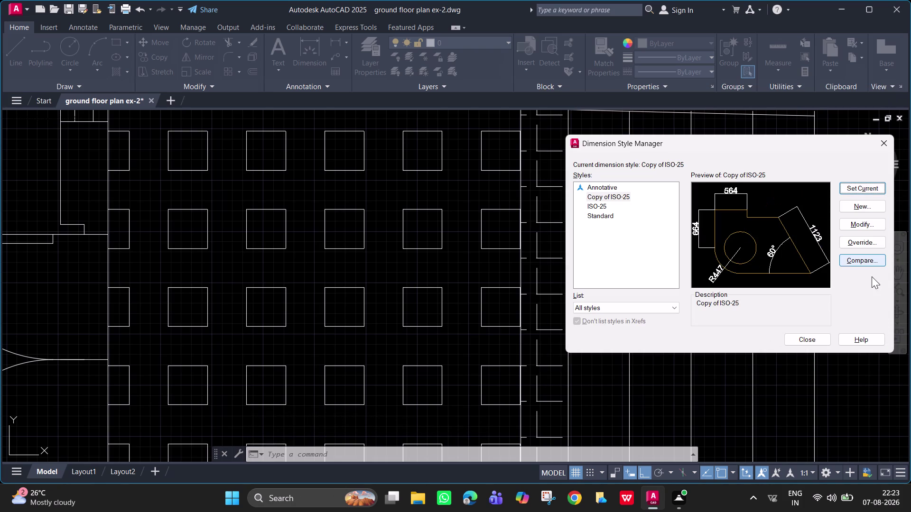
click(805, 341)
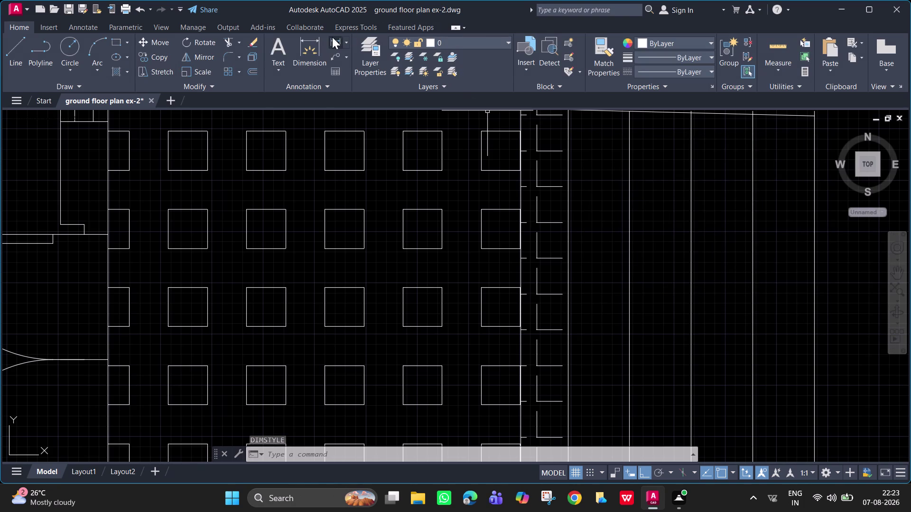
Add a 300 linear dimension between two points on the plan.
click(332, 39)
click(567, 175)
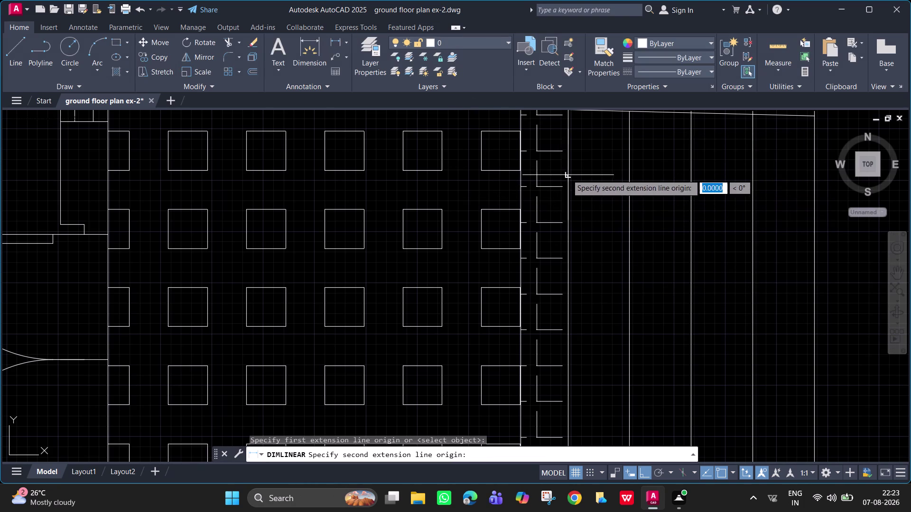
click(628, 176)
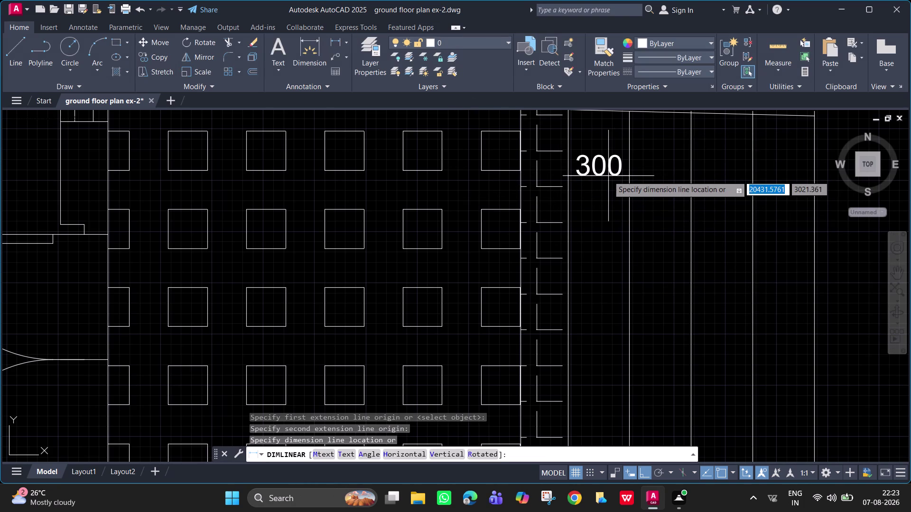
scroll(down, 3)
middle_drag(602, 173, 601, 217)
click(600, 208)
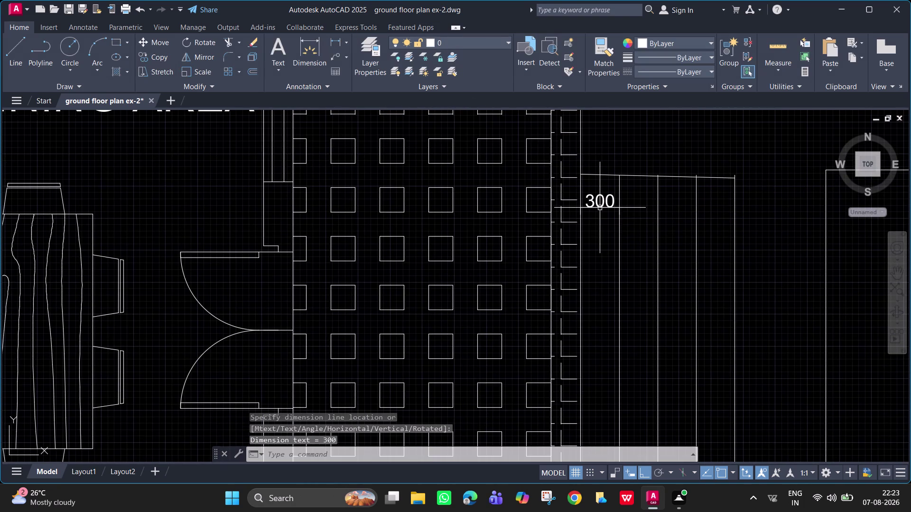
scroll(down, 3)
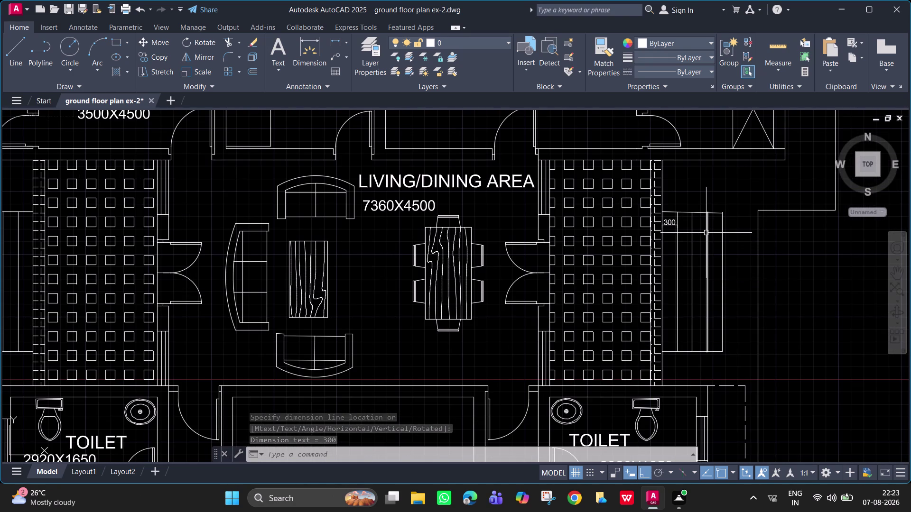
middle_drag(649, 215, 702, 511)
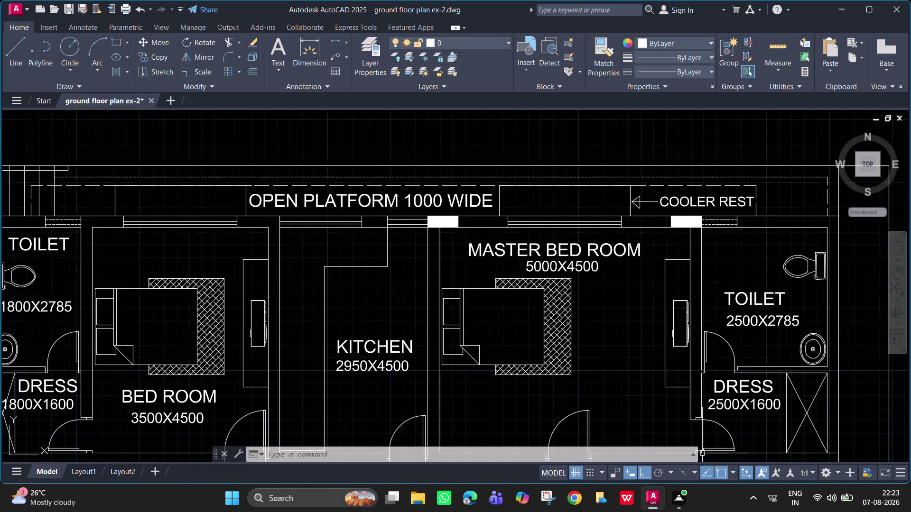
middle_drag(690, 335, 633, 380)
Add vertical dimensions of 1000, 770 and 600 along the open platform near COOLER REST.
key(space)
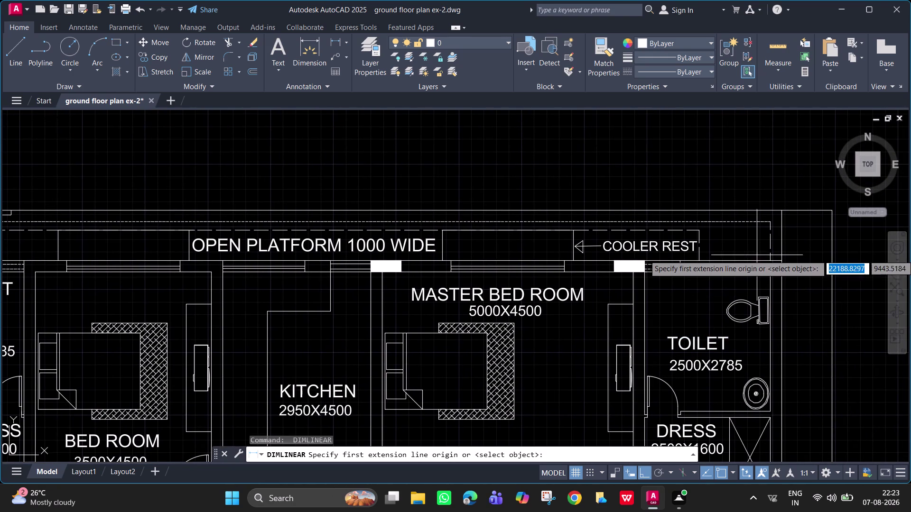
click(752, 263)
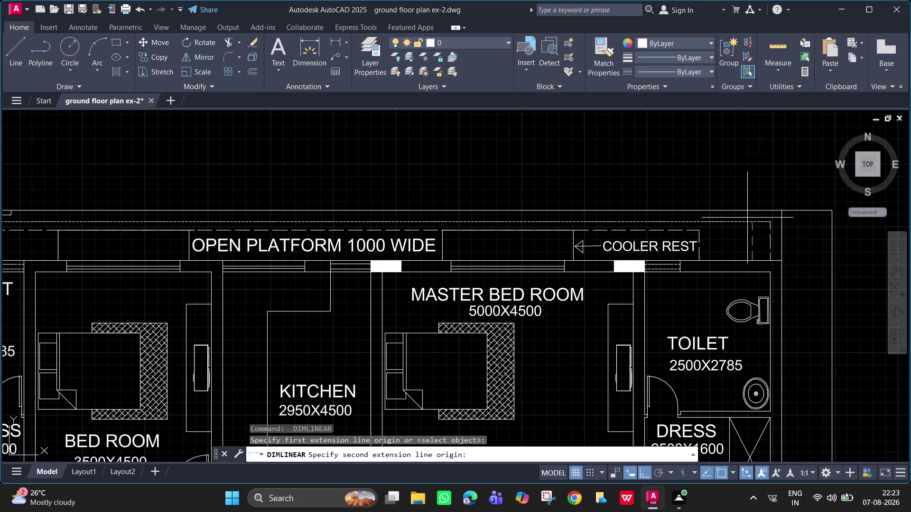
click(747, 210)
click(736, 214)
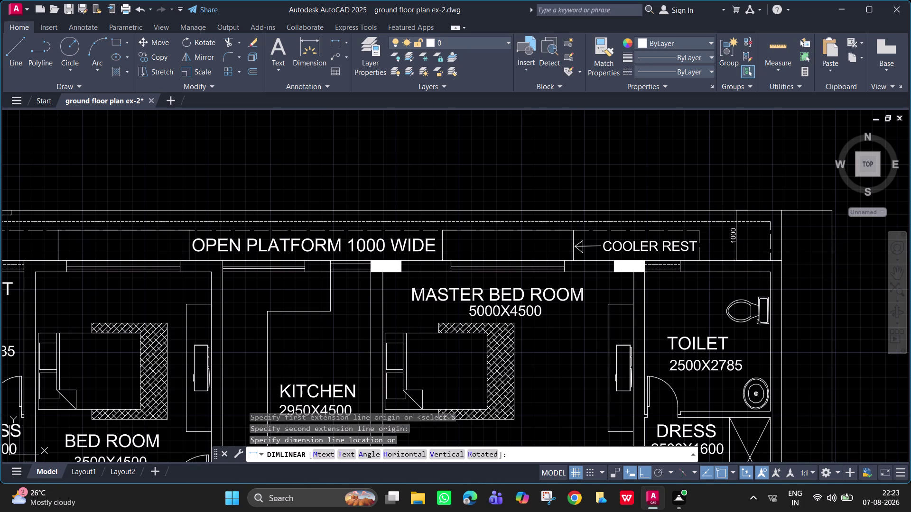
key(space)
click(753, 222)
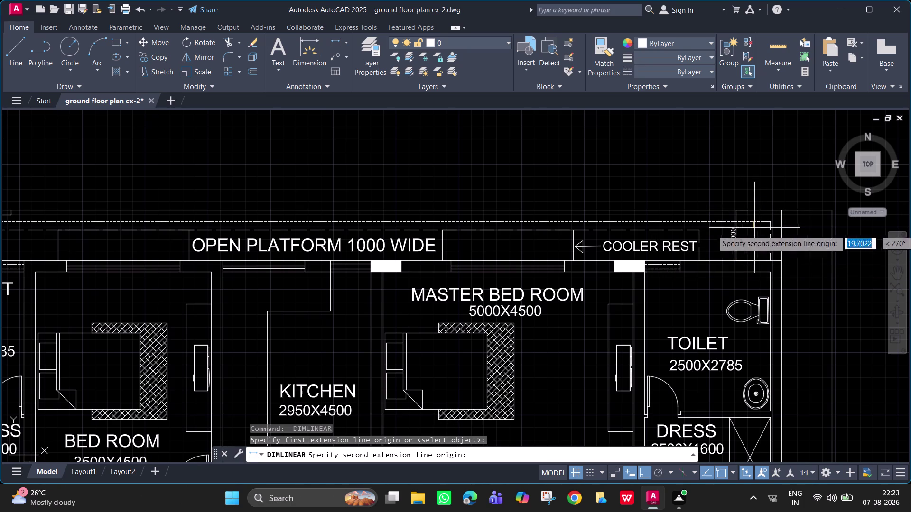
click(753, 259)
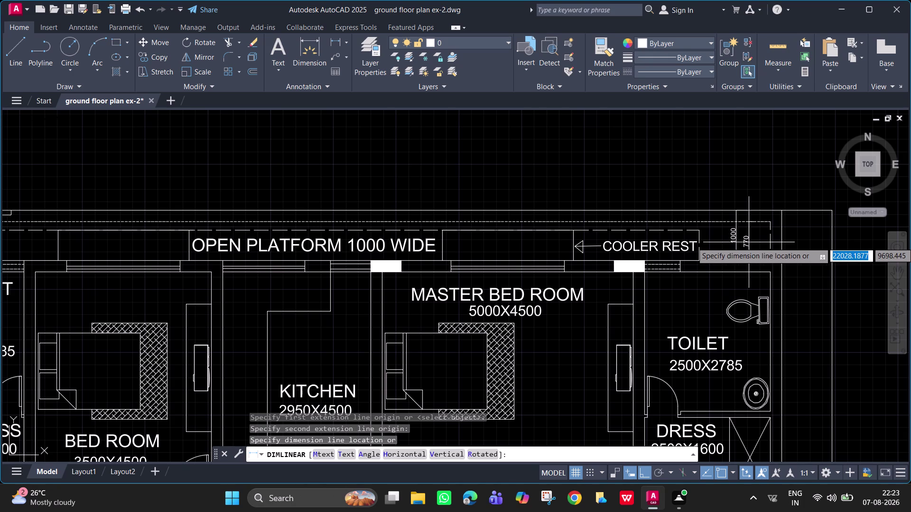
click(748, 242)
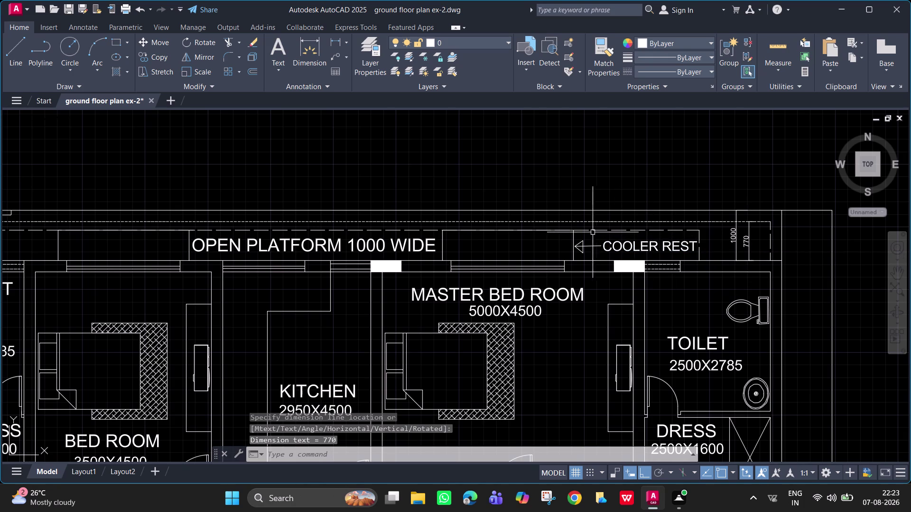
key(space)
click(526, 232)
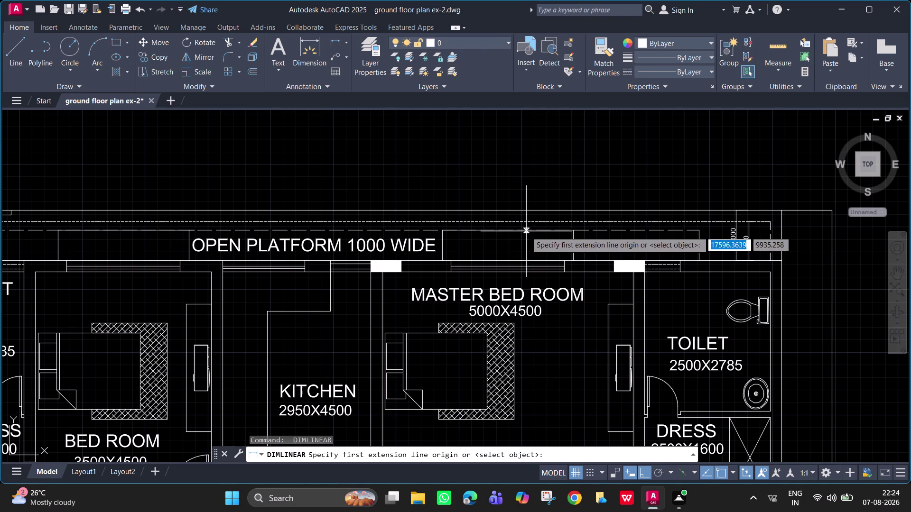
click(526, 260)
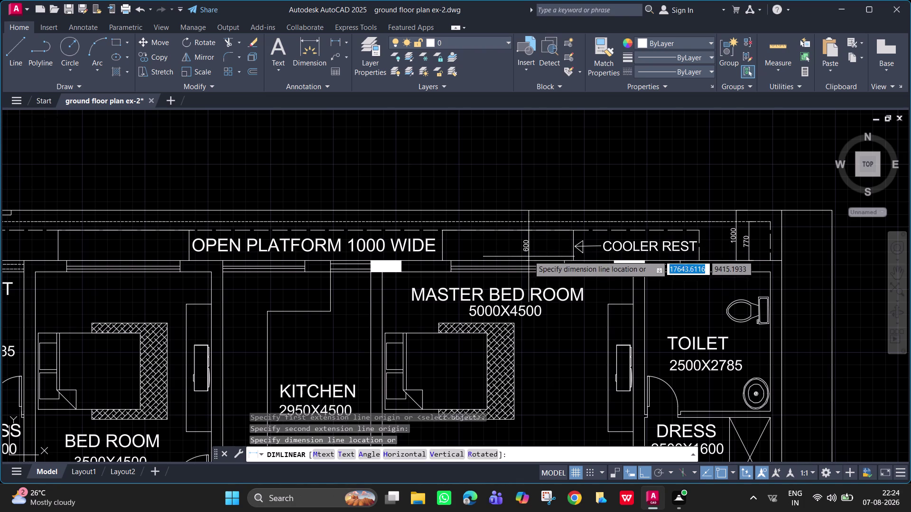
click(529, 255)
key(Escape)
Select the double door on the living area's west side.
scroll(down, 3)
middle_drag(754, 282, 790, 210)
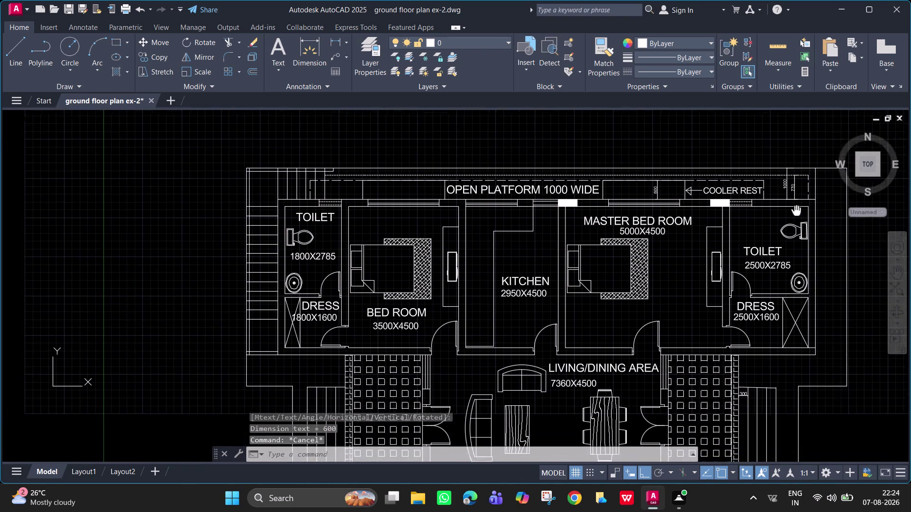
middle_drag(790, 209, 726, 204)
scroll(down, 3)
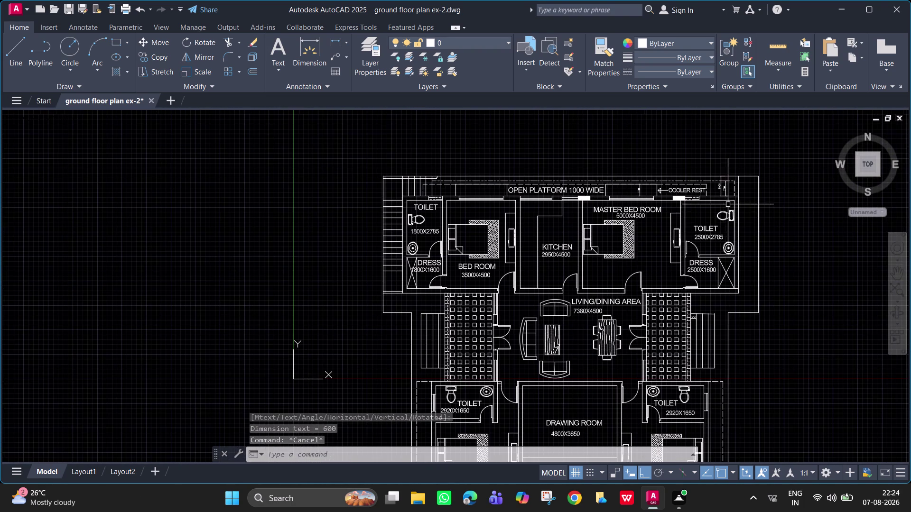
middle_drag(718, 308, 661, 253)
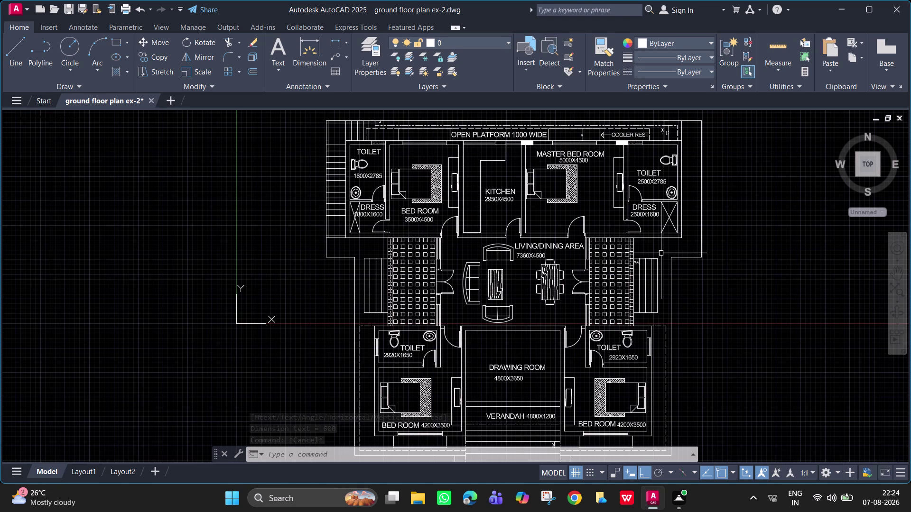
scroll(down, 3)
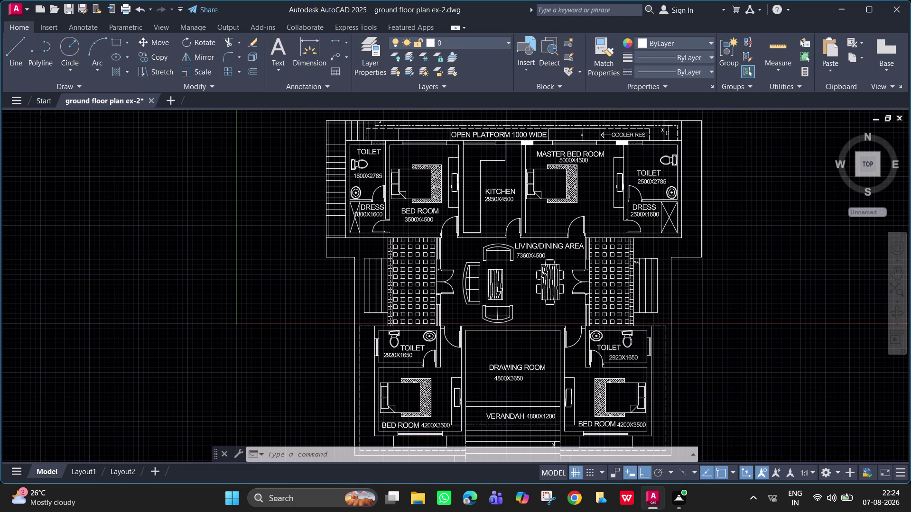
scroll(up, 3)
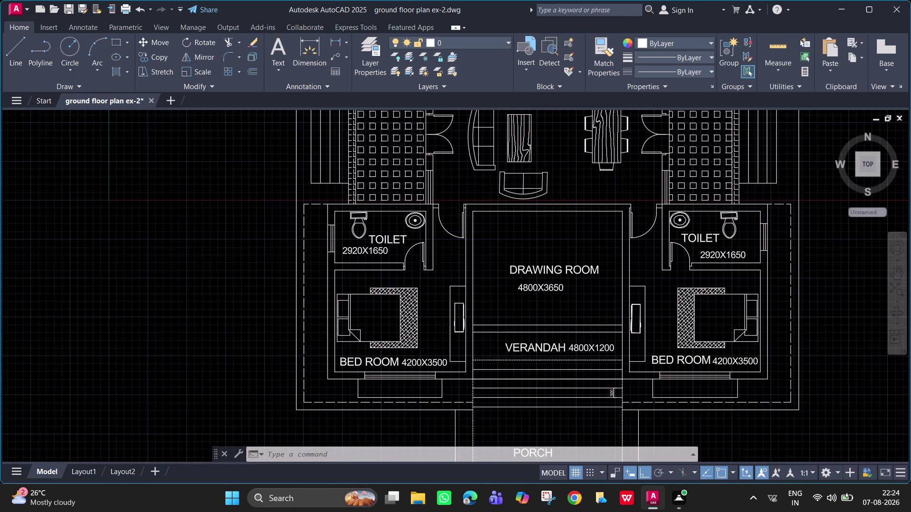
middle_drag(579, 357, 581, 353)
scroll(up, 3)
middle_drag(550, 331, 552, 347)
scroll(down, 3)
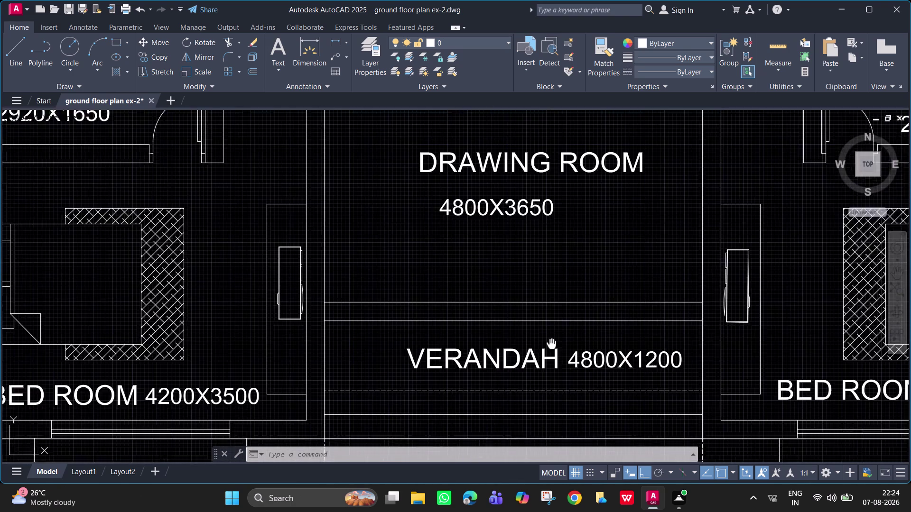
scroll(down, 3)
middle_drag(552, 348, 552, 352)
scroll(down, 3)
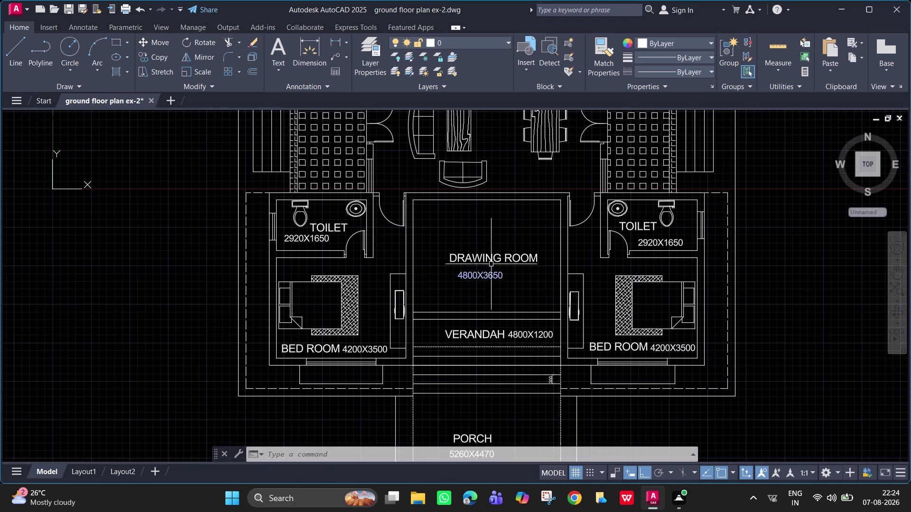
scroll(down, 3)
middle_drag(480, 169, 488, 227)
drag(435, 213, 431, 186)
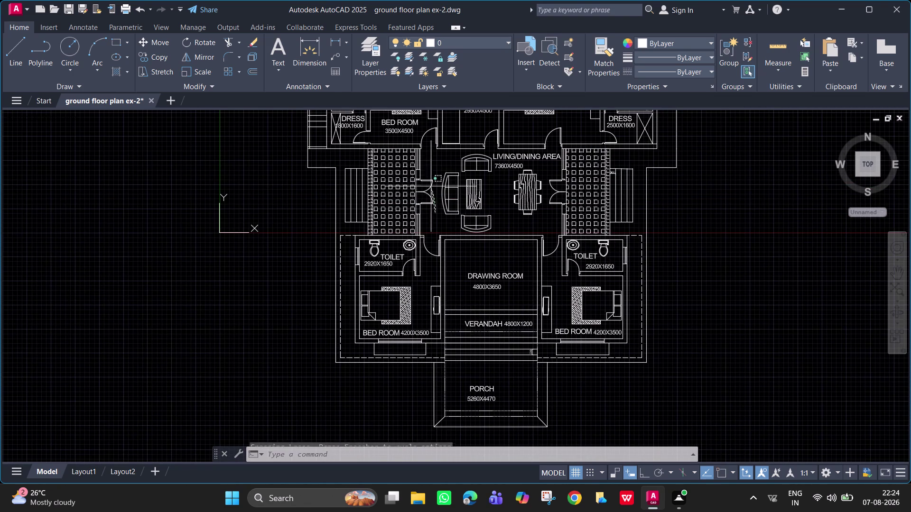
drag(430, 186, 425, 173)
Copy the double door into the drawing room above the verandah wall, with Ortho off.
text(C)
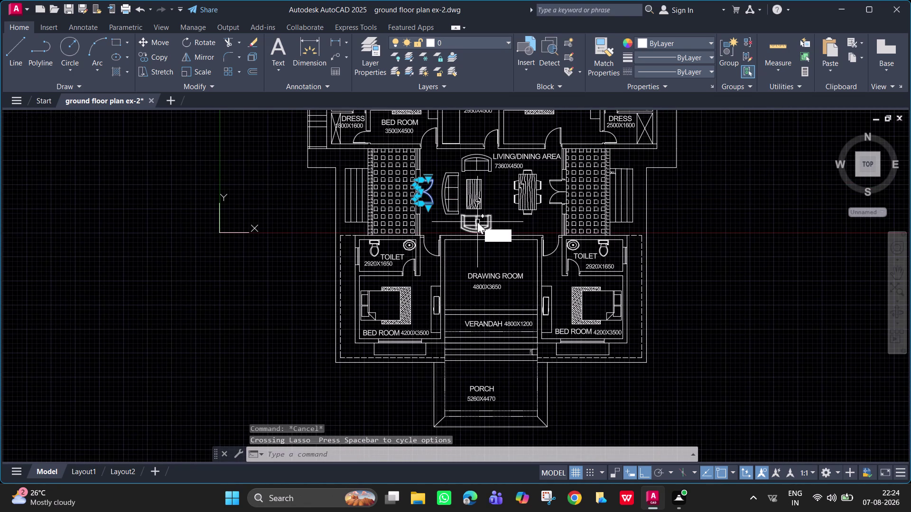
text(O)
key(space)
click(418, 200)
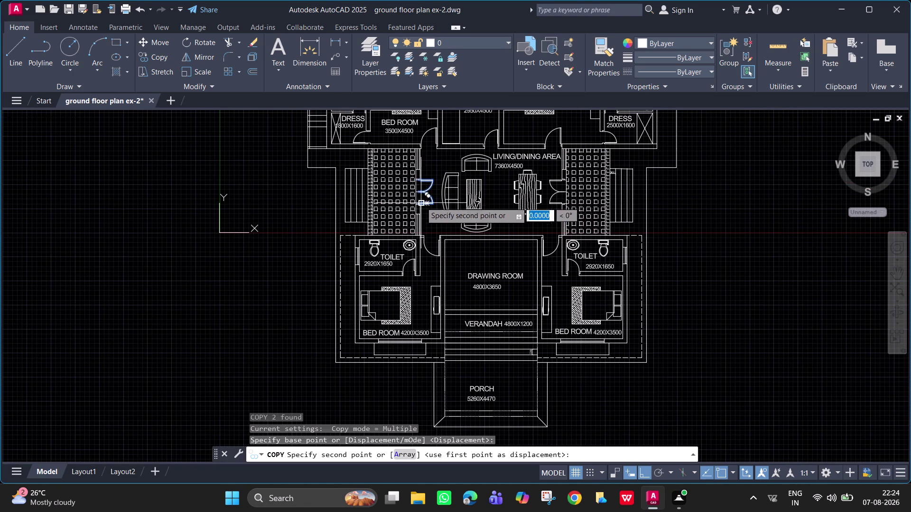
key(F8)
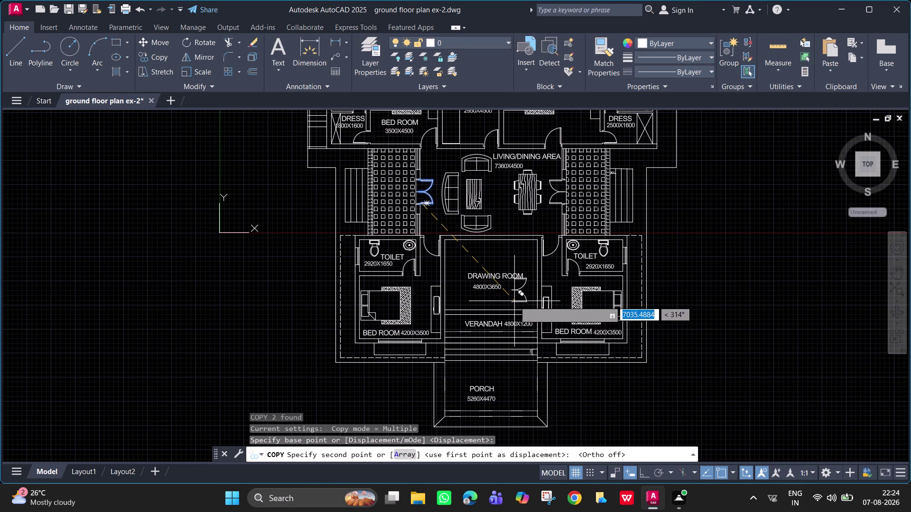
click(514, 305)
key(Escape)
scroll(up, 3)
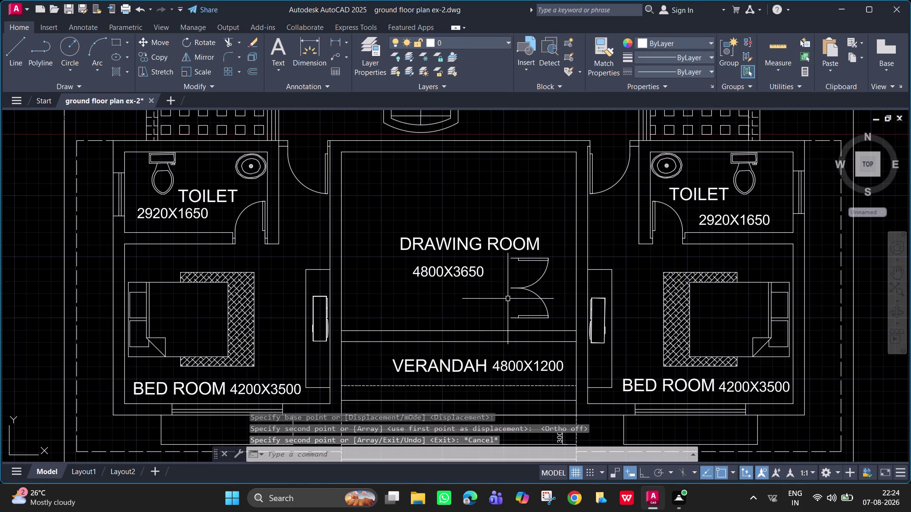
scroll(up, 3)
Rotate both copied door leaves so they swing upward into the drawing room.
text(L)
key(space)
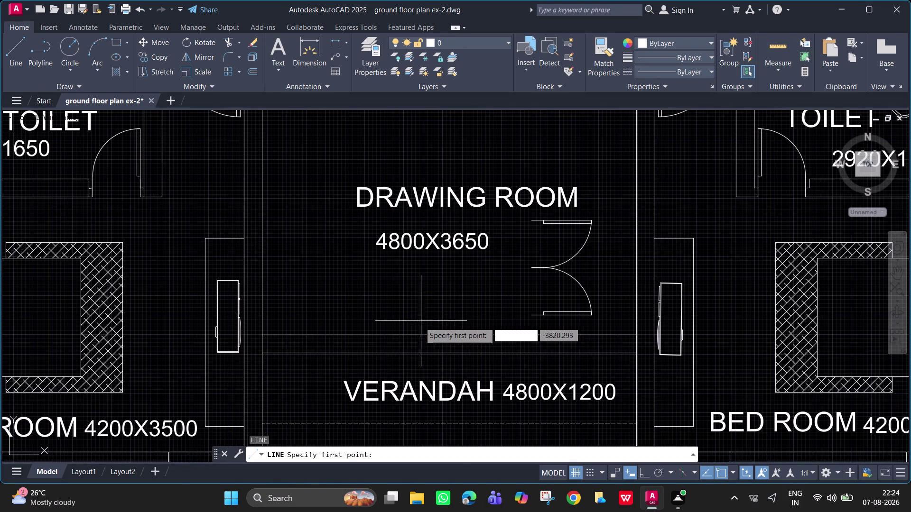
click(449, 335)
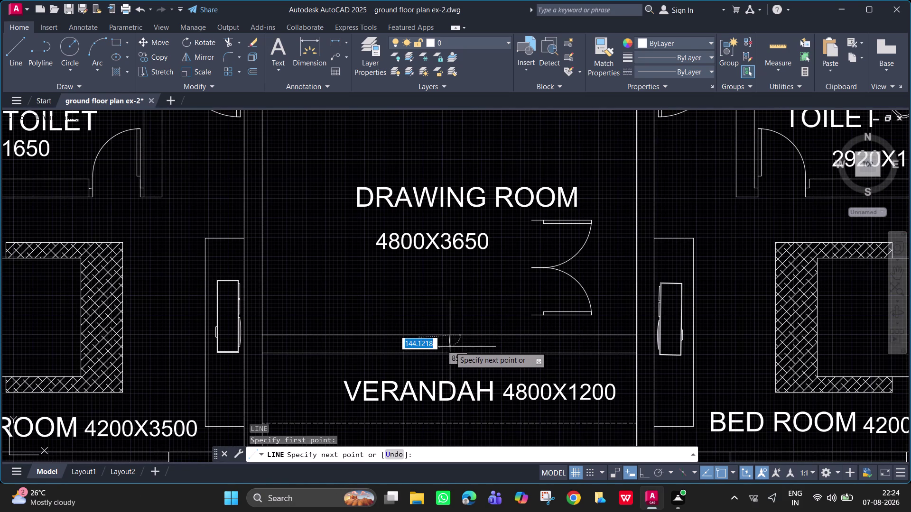
click(449, 351)
key(Escape)
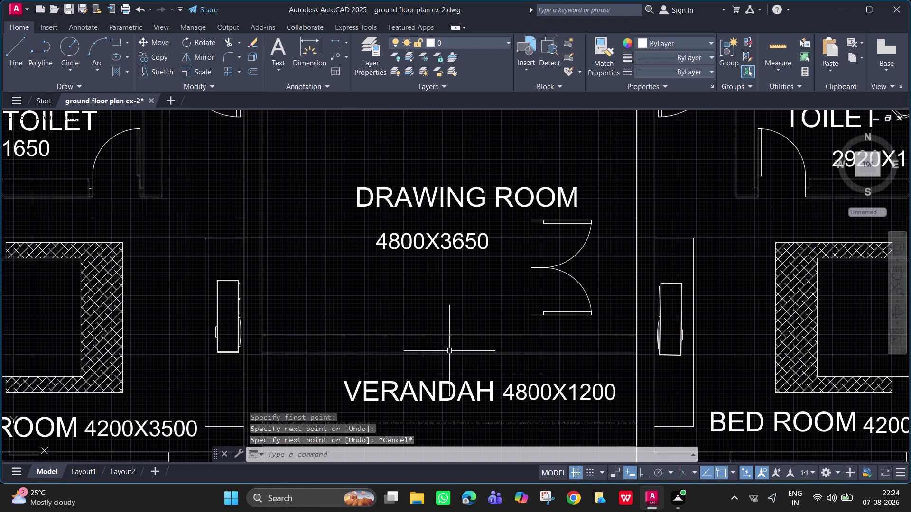
drag(581, 329, 556, 230)
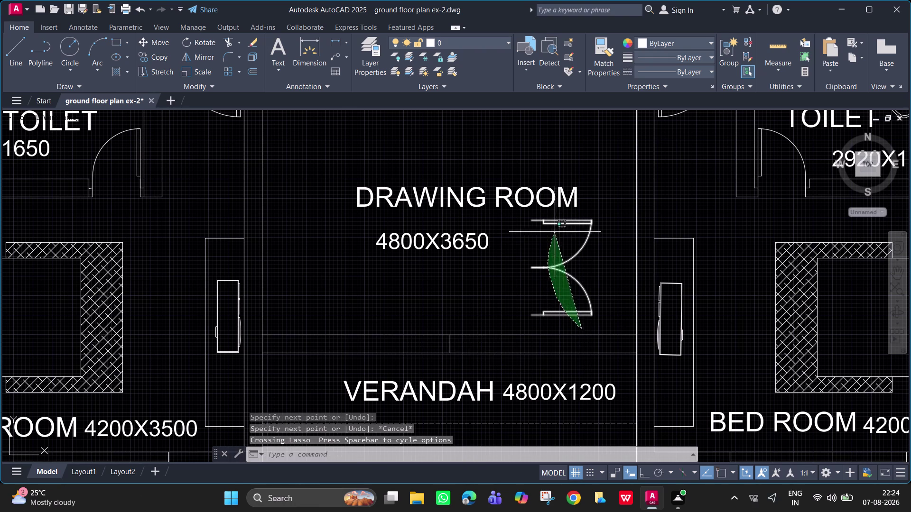
drag(556, 230, 556, 229)
text(RO)
key(space)
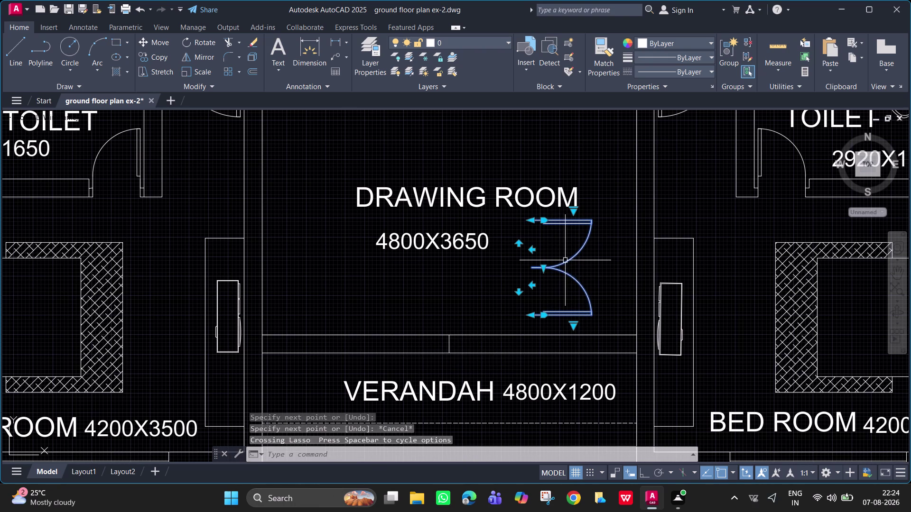
click(534, 222)
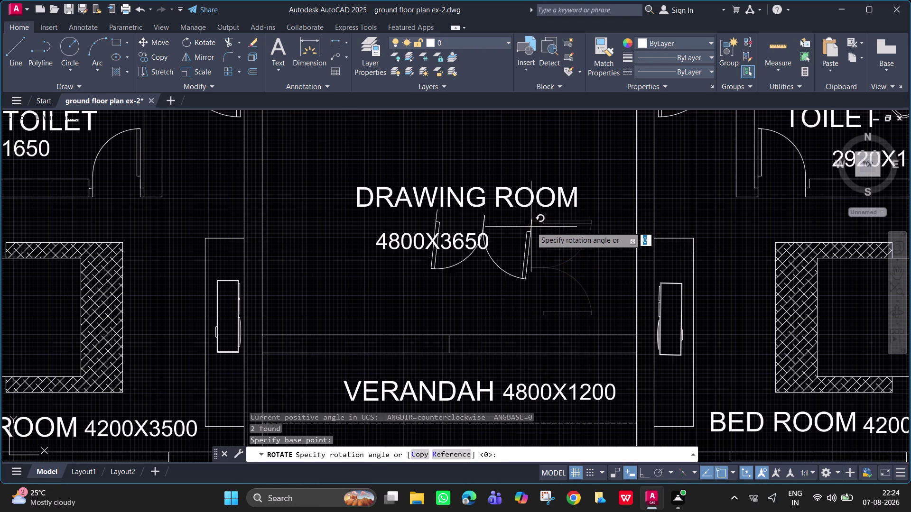
click(531, 135)
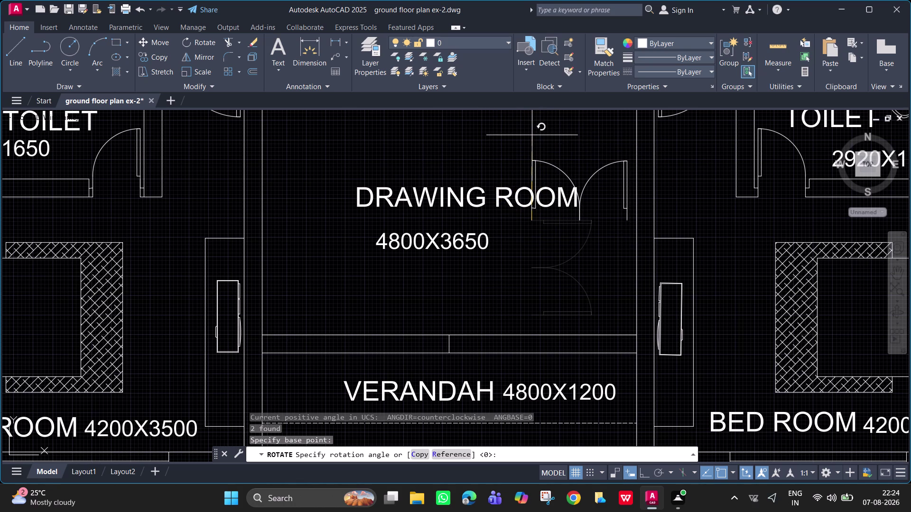
Move the rotated door onto the drawing room–verandah wall.
drag(594, 193, 557, 169)
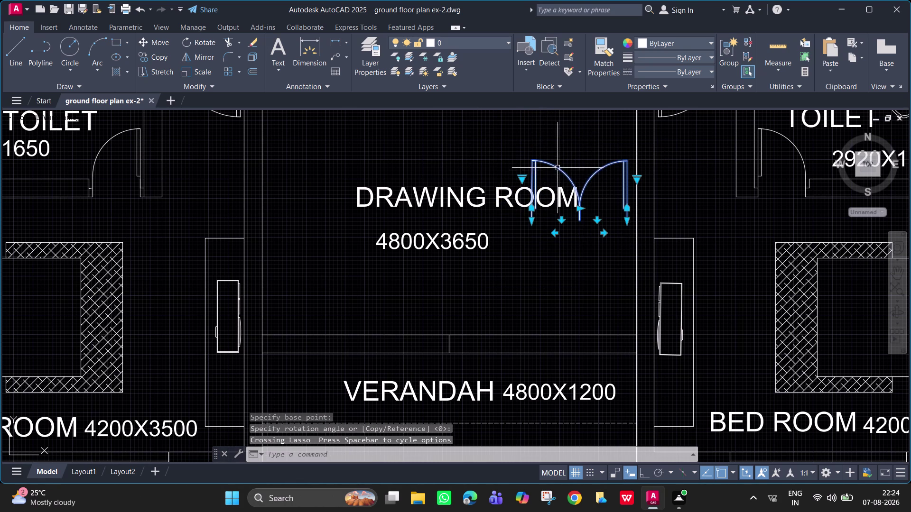
text(M)
key(space)
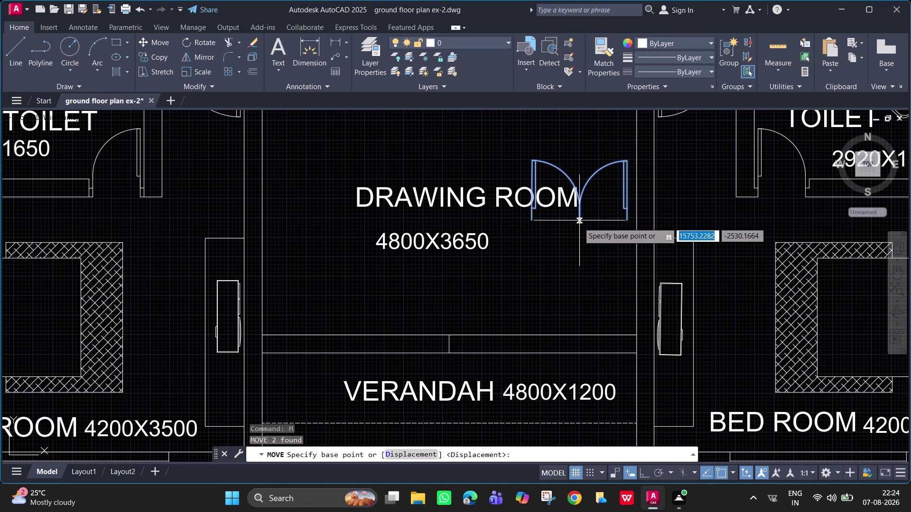
scroll(up, 3)
click(578, 218)
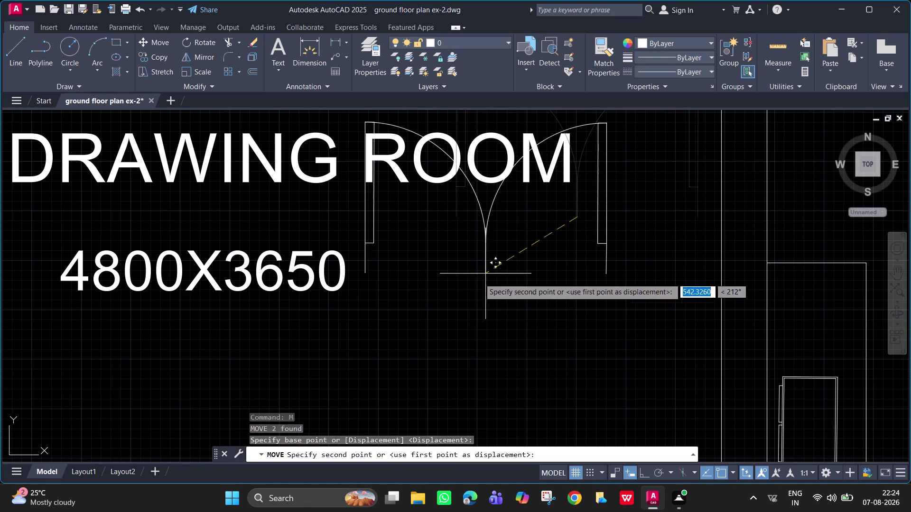
scroll(down, 3)
middle_drag(455, 307, 525, 222)
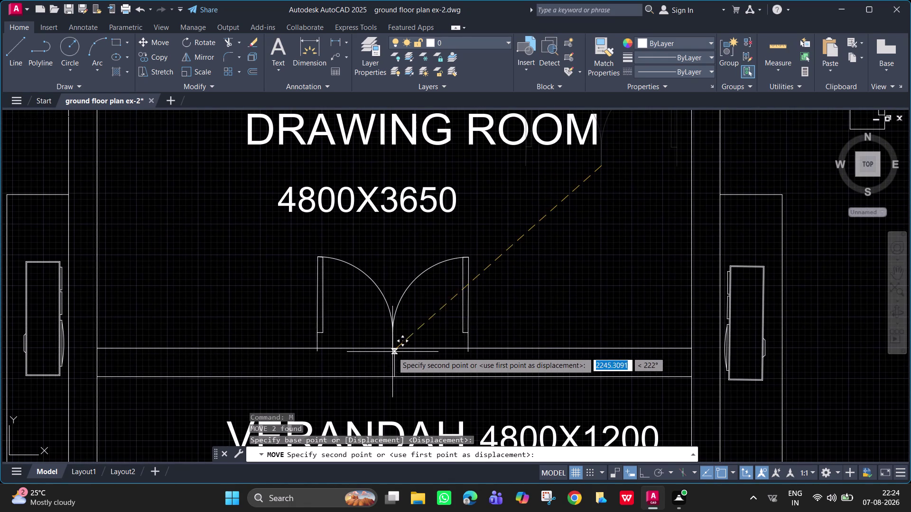
click(394, 362)
key(Escape)
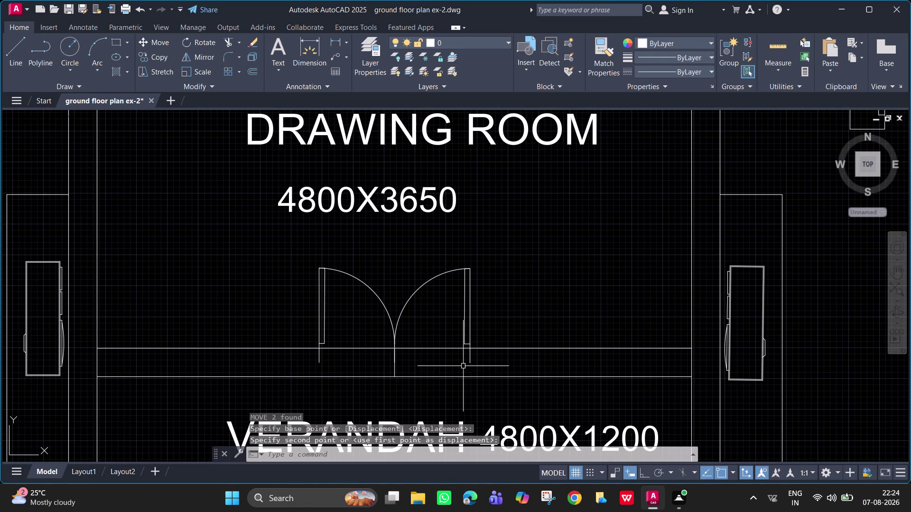
scroll(up, 3)
middle_drag(485, 365, 499, 329)
key(space)
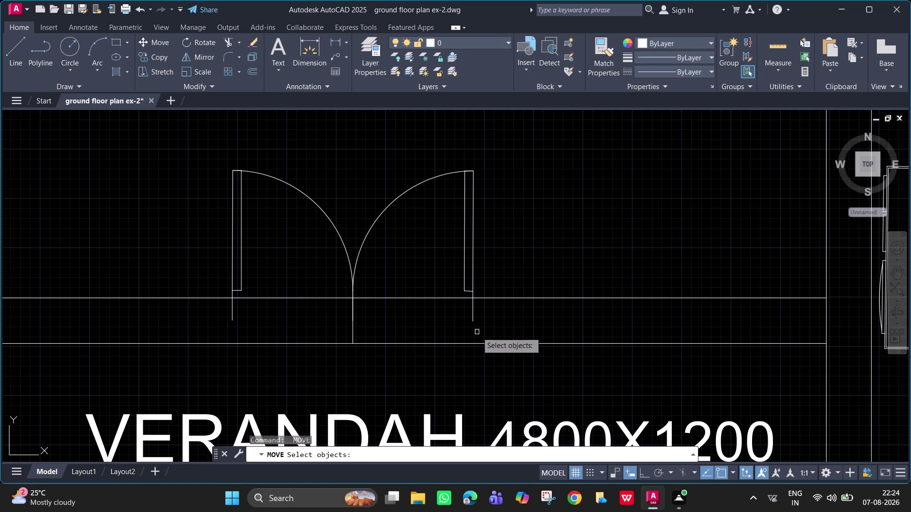
key(Escape)
Draw 50-unit jamb lines across the wall at the door's right edge.
text(L)
key(space)
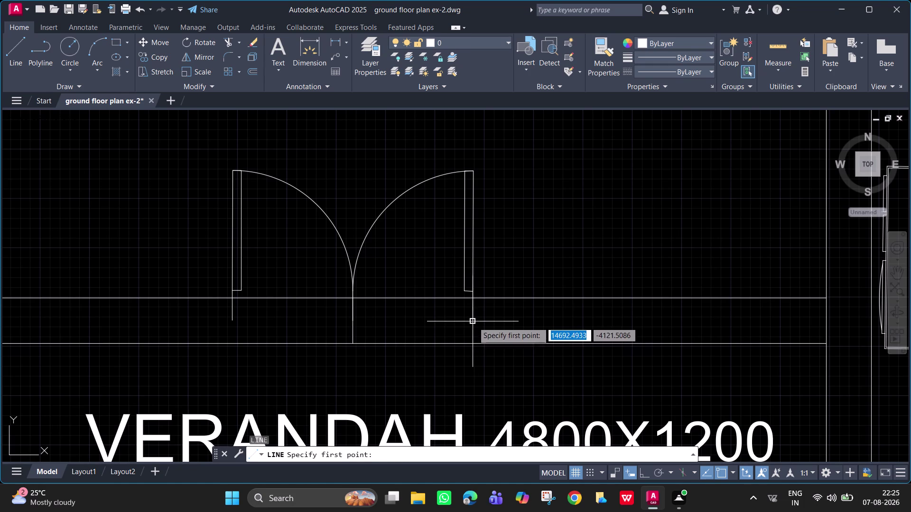
click(473, 320)
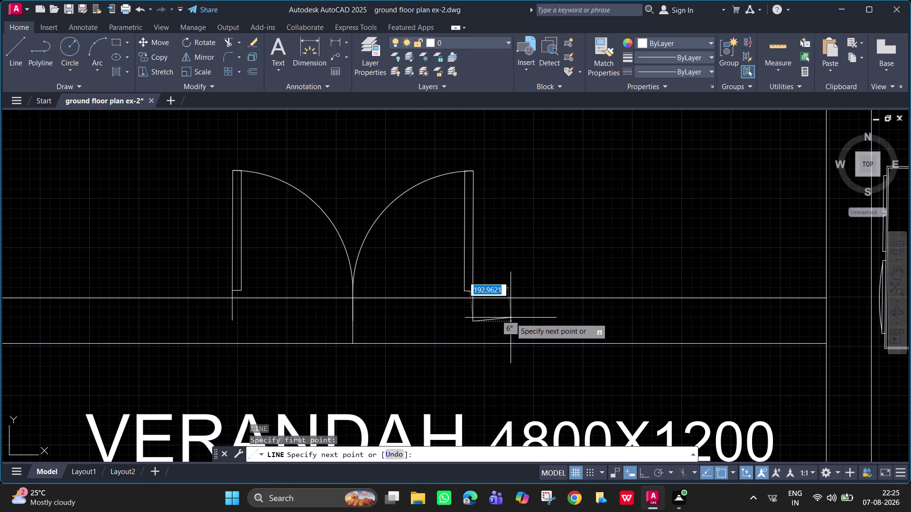
key(F8)
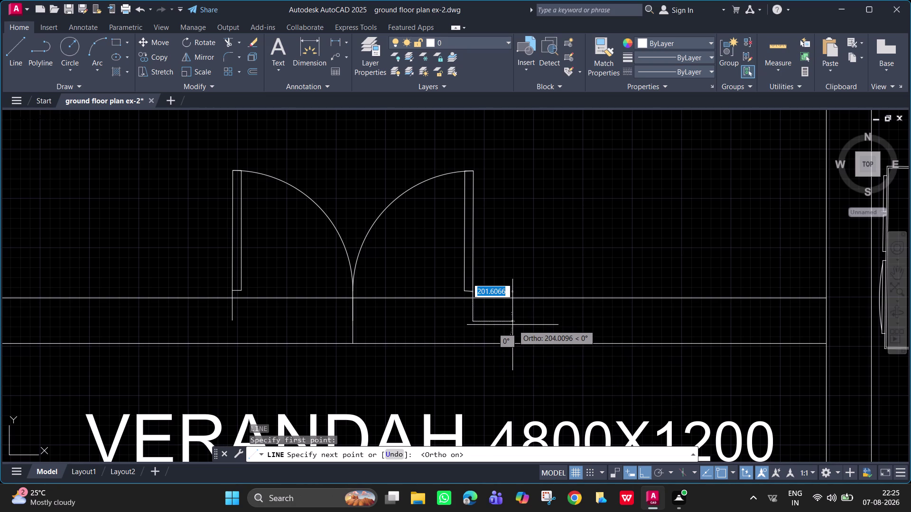
text(50)
key(Return)
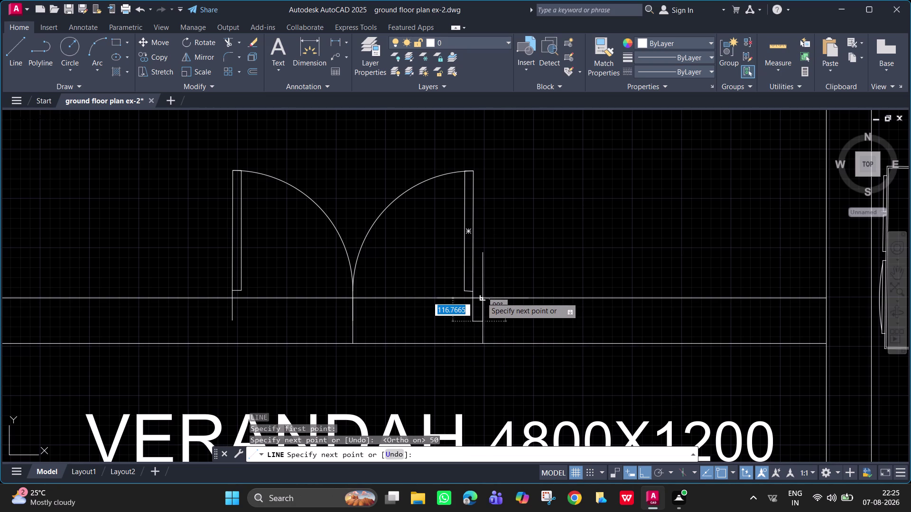
click(481, 298)
key(space)
key(space)
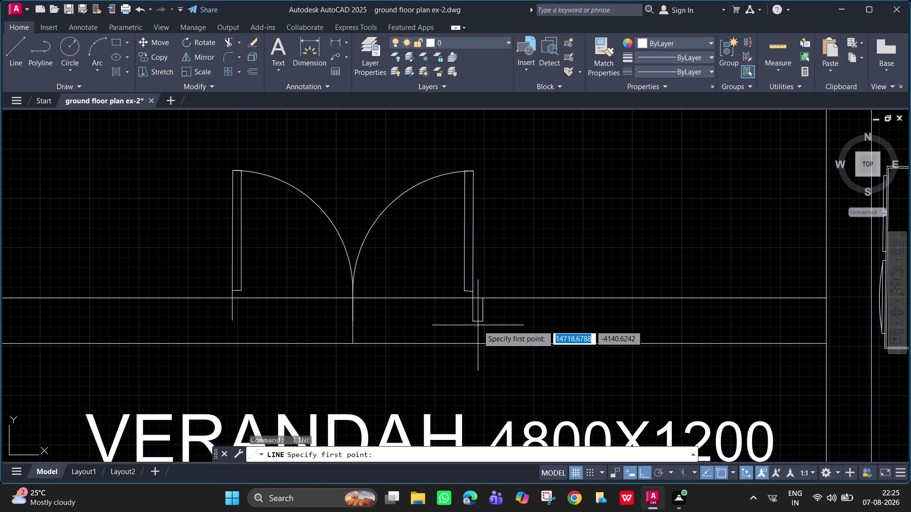
click(483, 321)
click(484, 343)
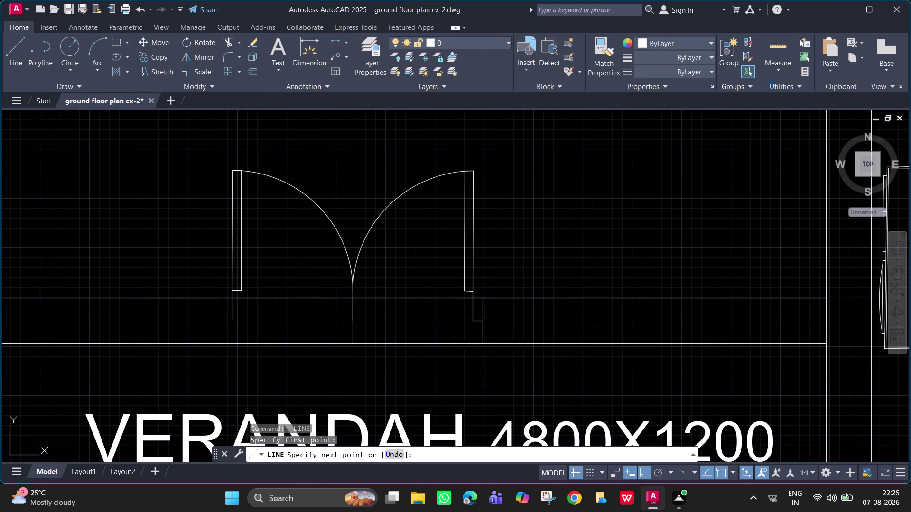
key(space)
Draw 50-unit jamb lines across the wall at the door's left edge.
key(space)
click(234, 321)
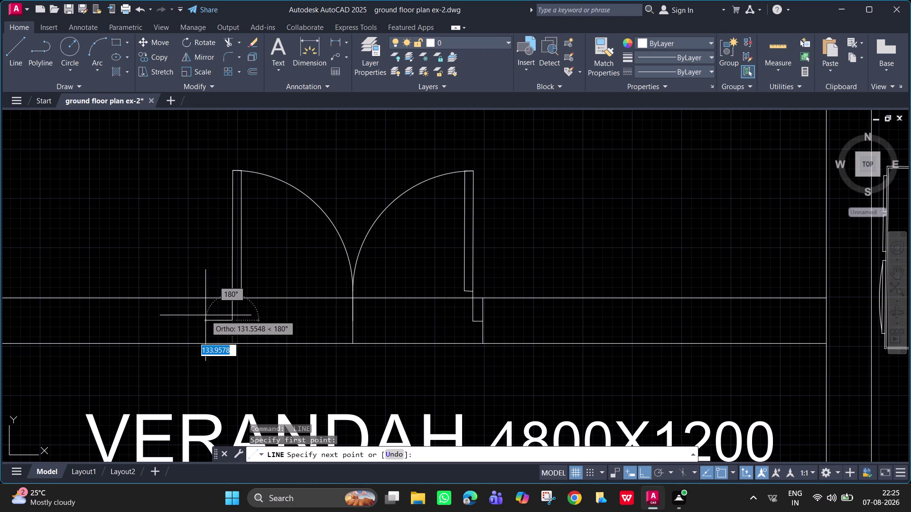
text(50)
key(Return)
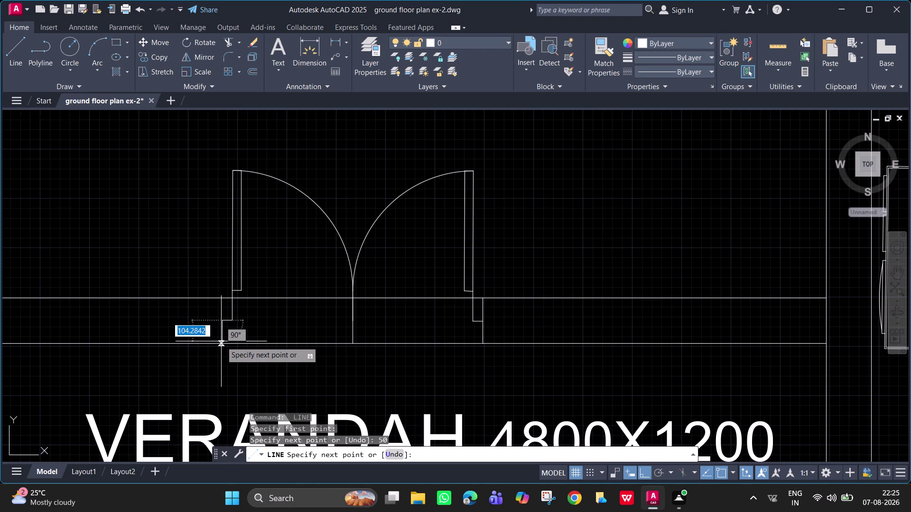
click(221, 345)
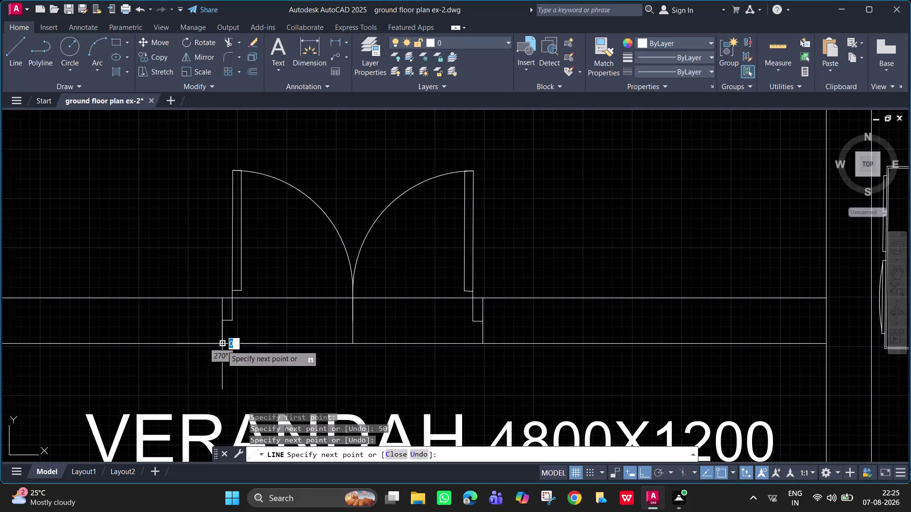
key(space)
key(space)
click(222, 320)
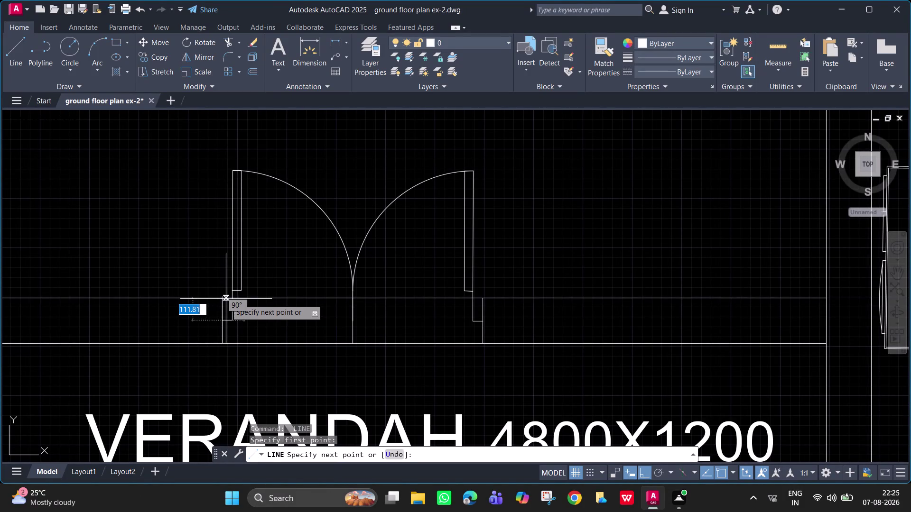
click(221, 299)
key(space)
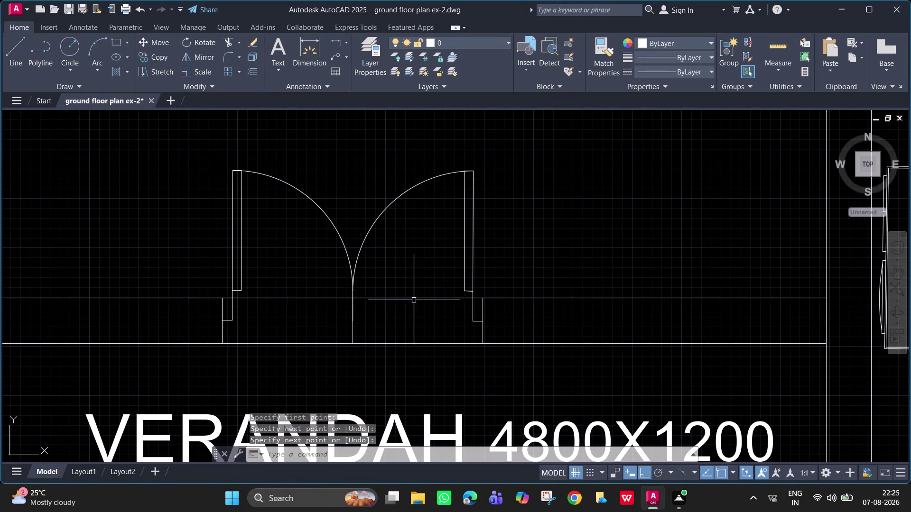
Add further jamb lines crossing the wall at both the right and left jambs.
scroll(down, 3)
middle_drag(408, 289, 406, 252)
scroll(up, 3)
key(l)
key(space)
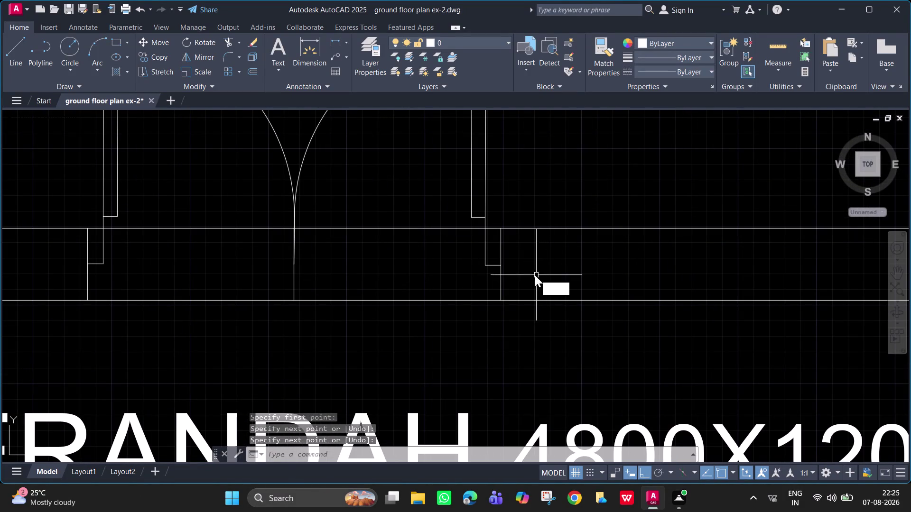
click(487, 266)
click(487, 300)
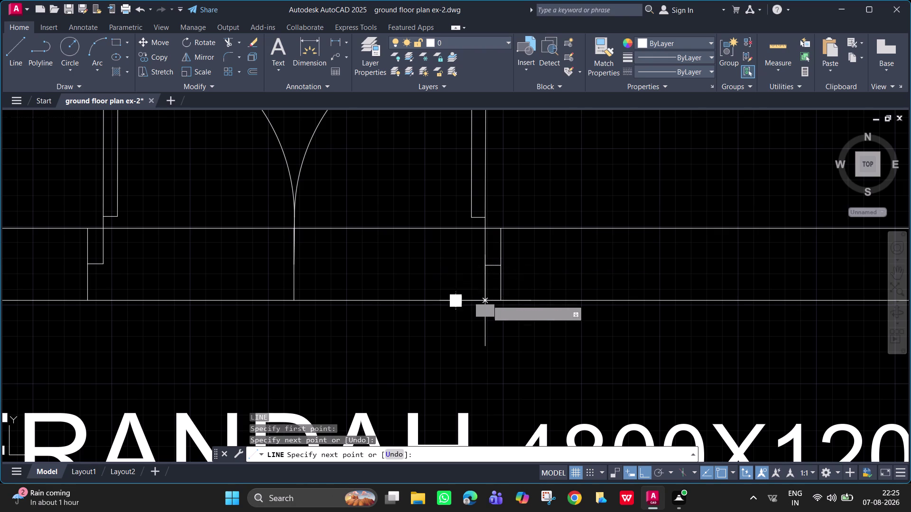
key(space)
key(space)
click(103, 263)
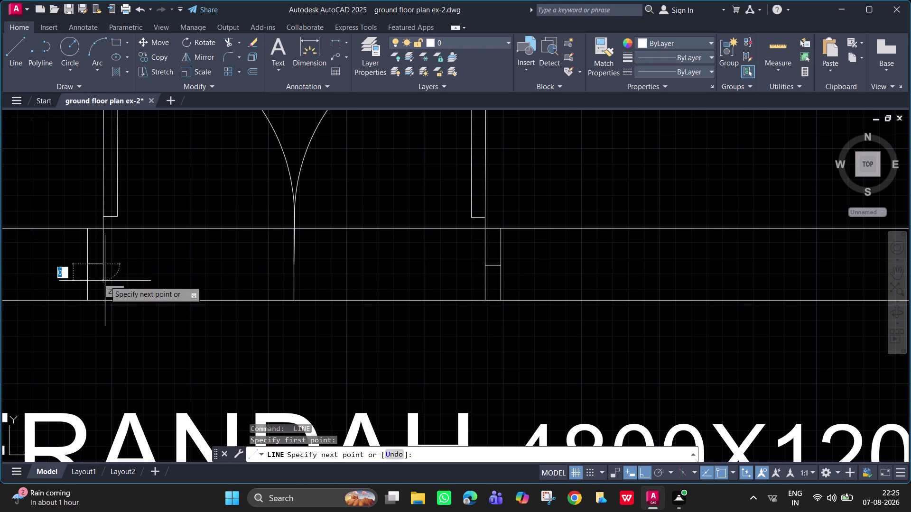
click(102, 301)
key(space)
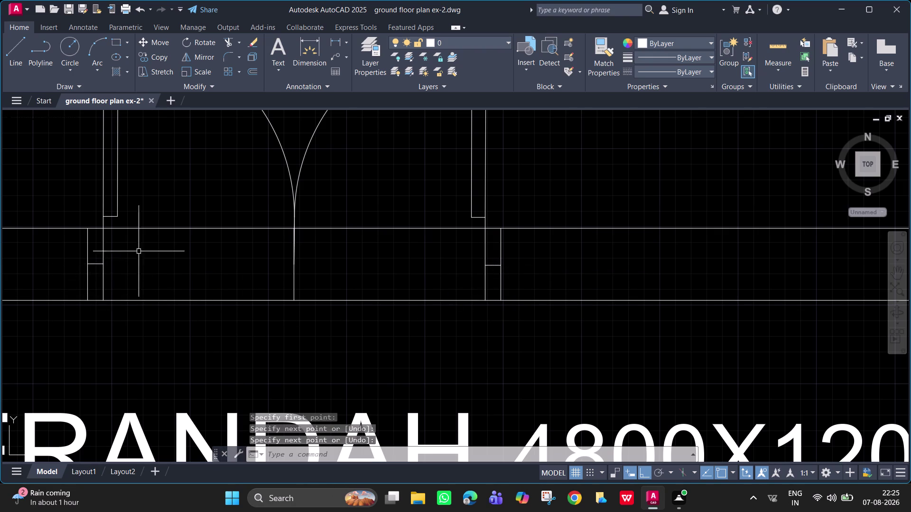
text(TR)
key(space)
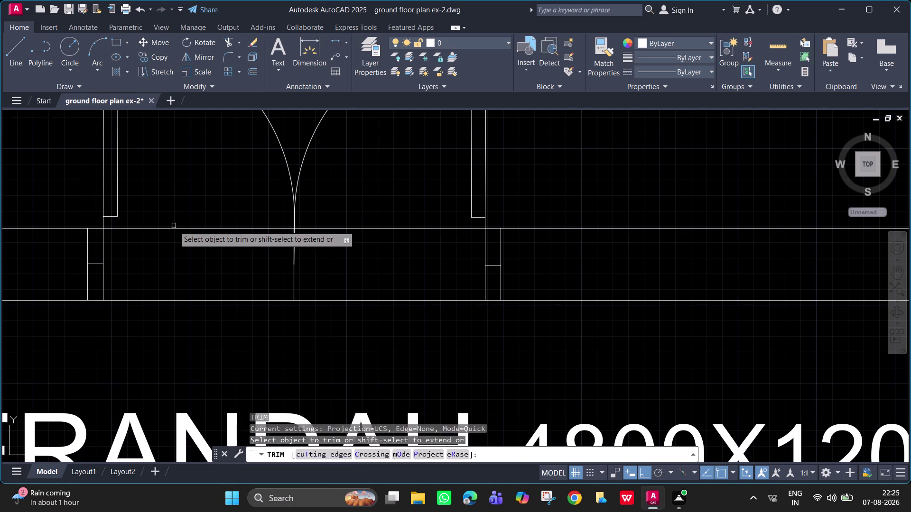
Trim the verandah wall lines out of the double door opening between the jambs.
click(174, 226)
drag(179, 237, 181, 246)
drag(377, 222, 378, 235)
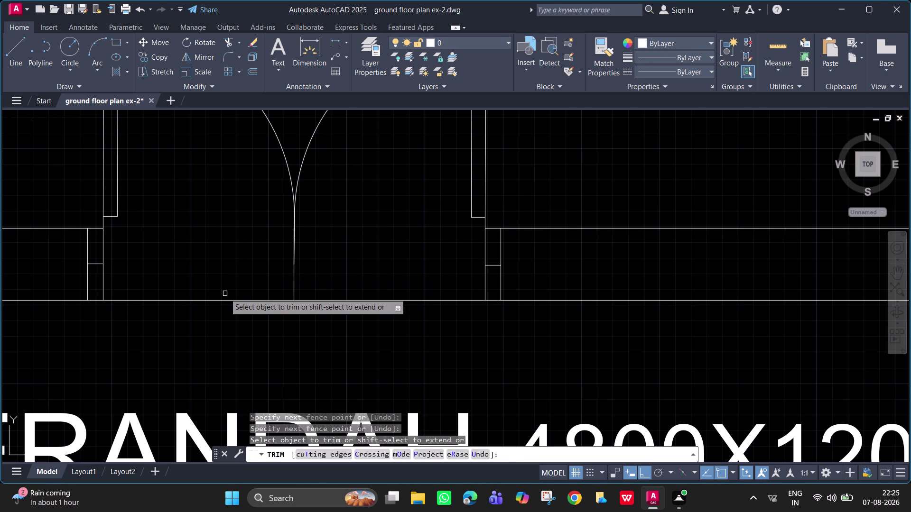
click(224, 303)
click(345, 302)
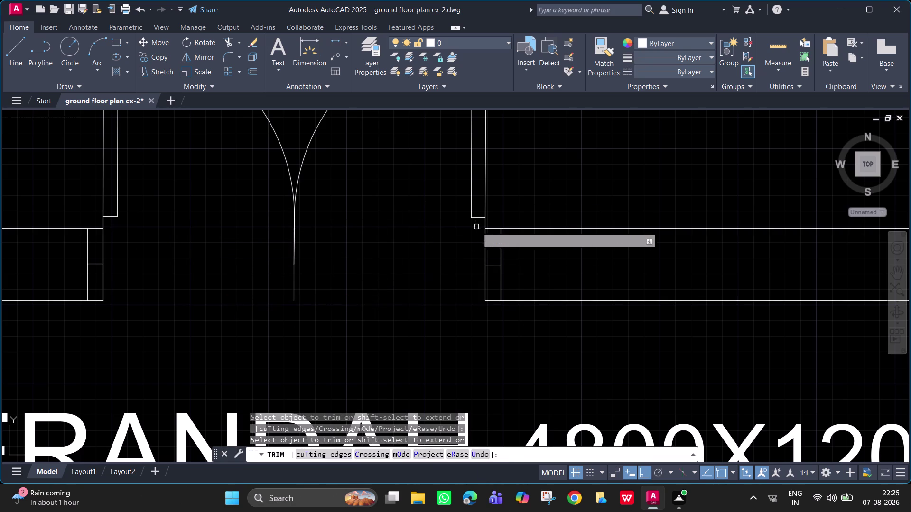
click(494, 229)
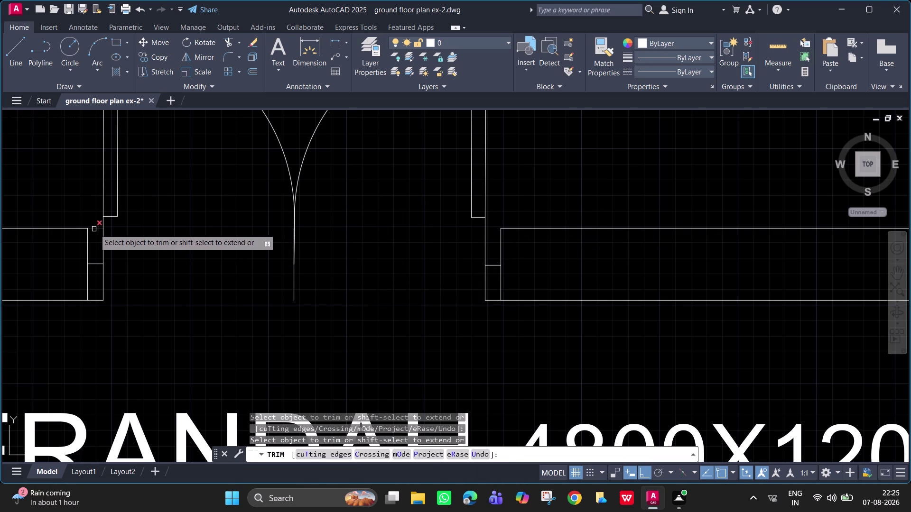
click(95, 229)
key(Escape)
scroll(down, 3)
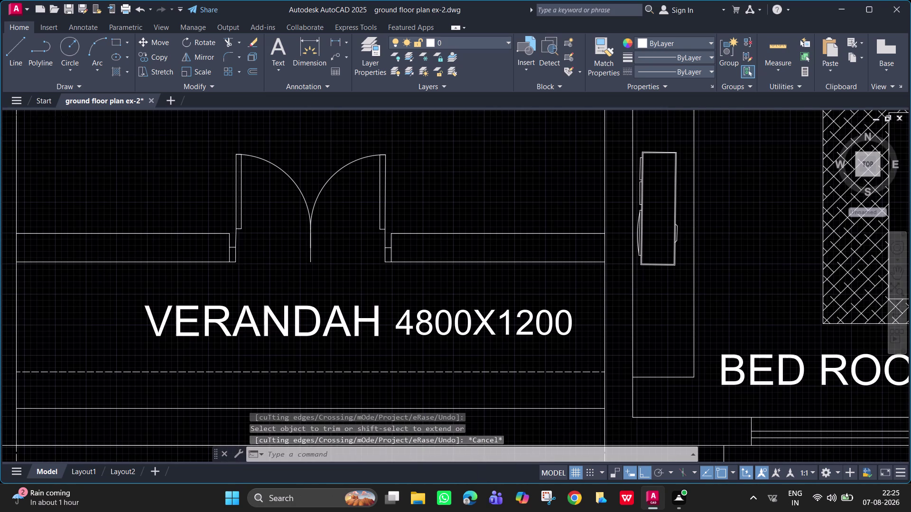
scroll(up, 3)
middle_drag(314, 252, 316, 237)
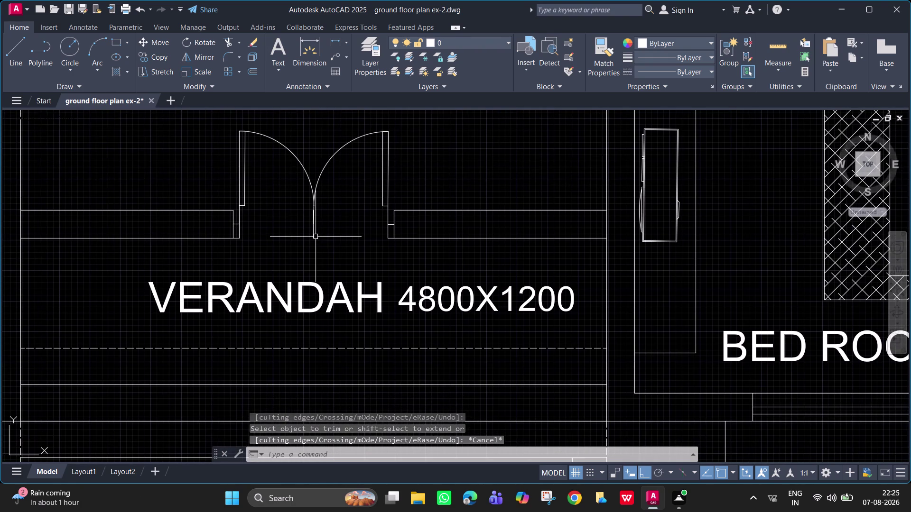
Extend the two wall lines beneath the double door across the doorway.
text(EX)
key(space)
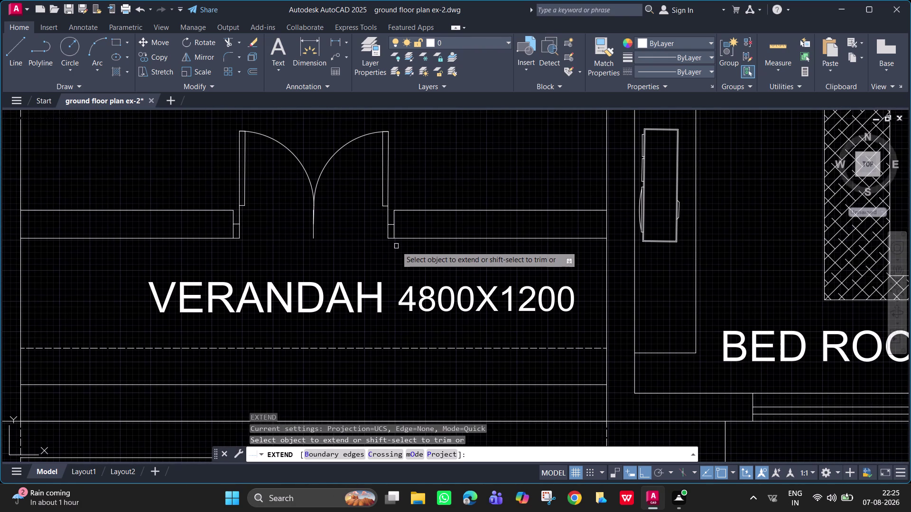
click(391, 240)
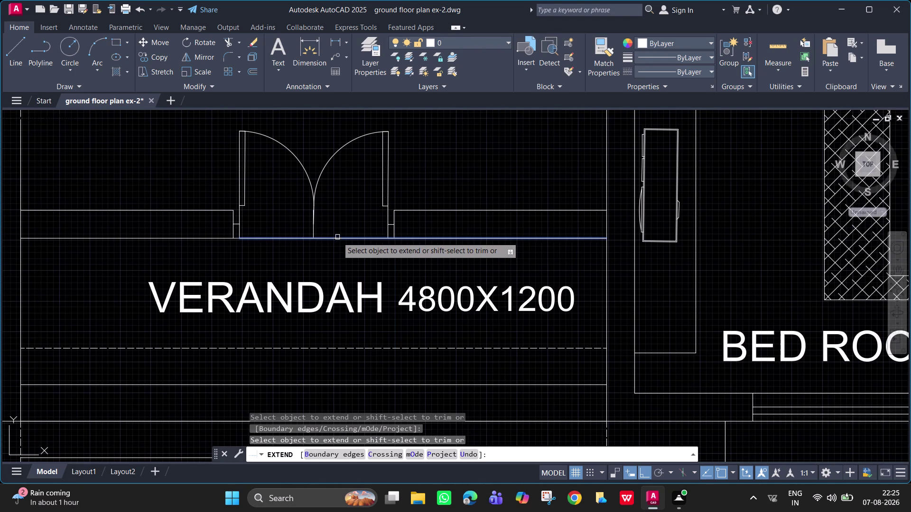
click(339, 239)
key(Escape)
key(Escape)
scroll(down, 3)
middle_drag(290, 262, 341, 342)
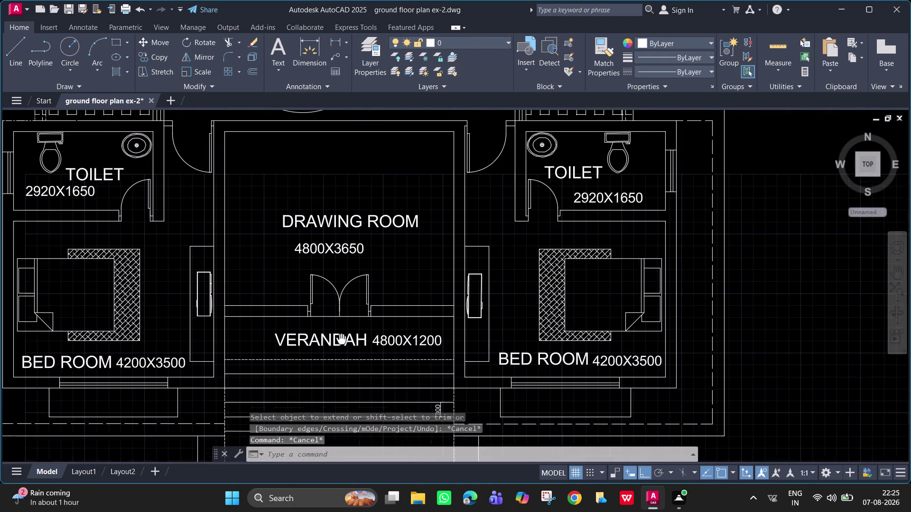
middle_drag(341, 342, 348, 432)
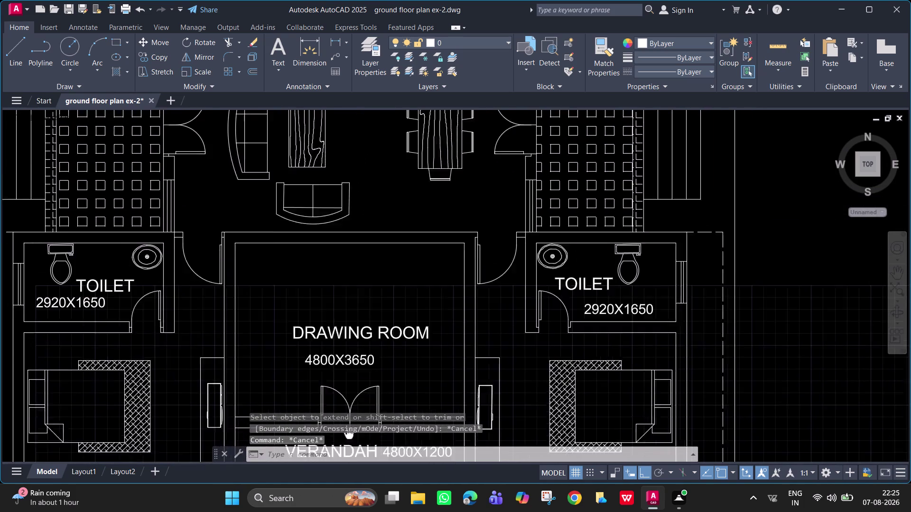
middle_drag(347, 432, 349, 315)
key(Escape)
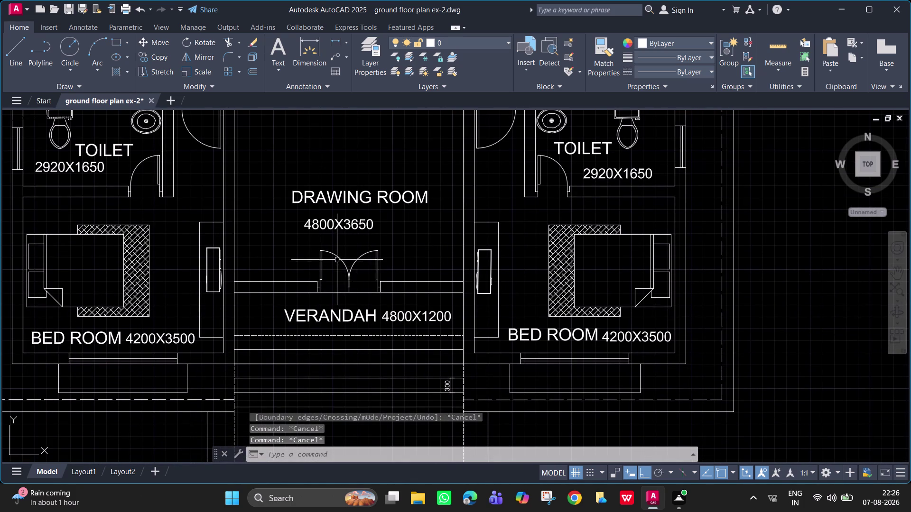
scroll(down, 3)
middle_drag(394, 213, 408, 338)
middle_drag(271, 205, 297, 230)
scroll(up, 3)
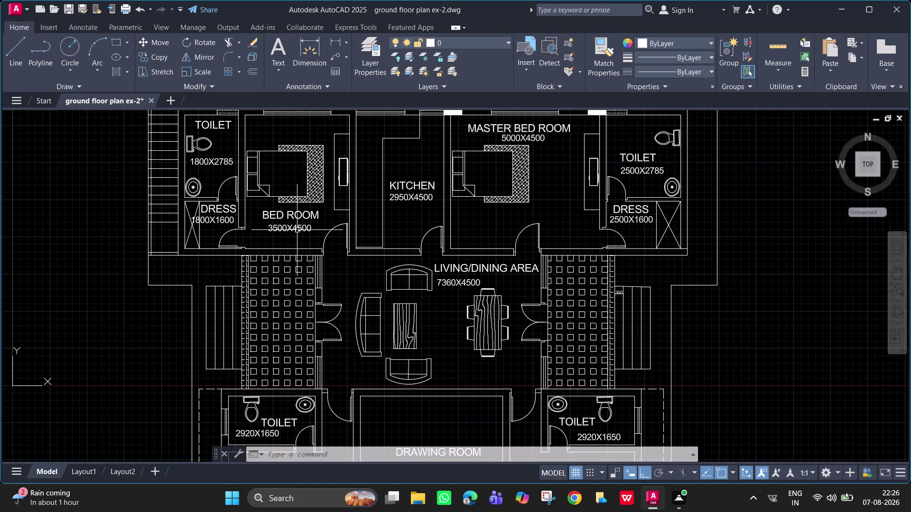
Copy the 3500X4500 bed room label to a spot beside the bed room door.
click(297, 226)
text(CO)
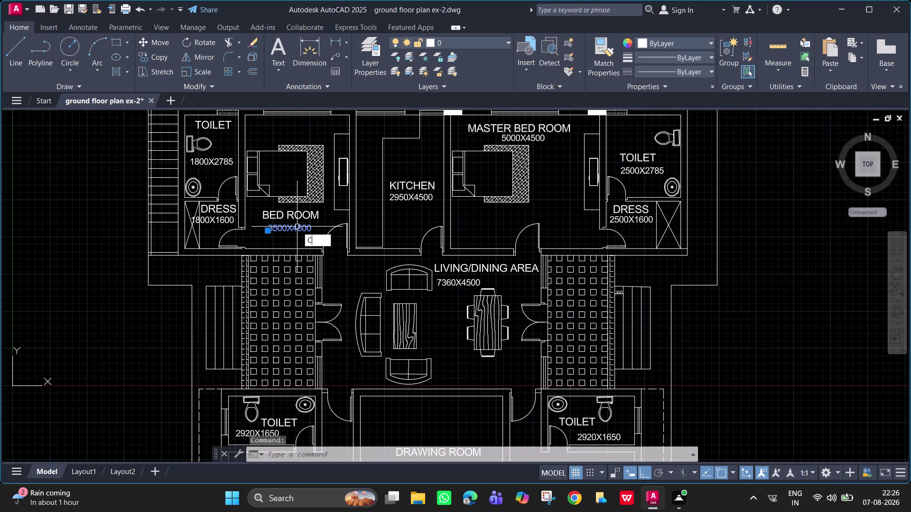
key(space)
drag(296, 227, 342, 259)
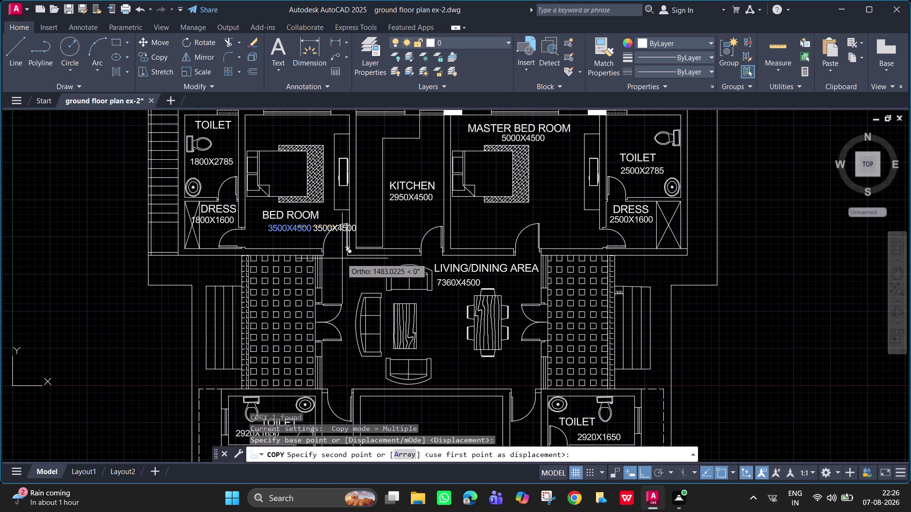
key(F8)
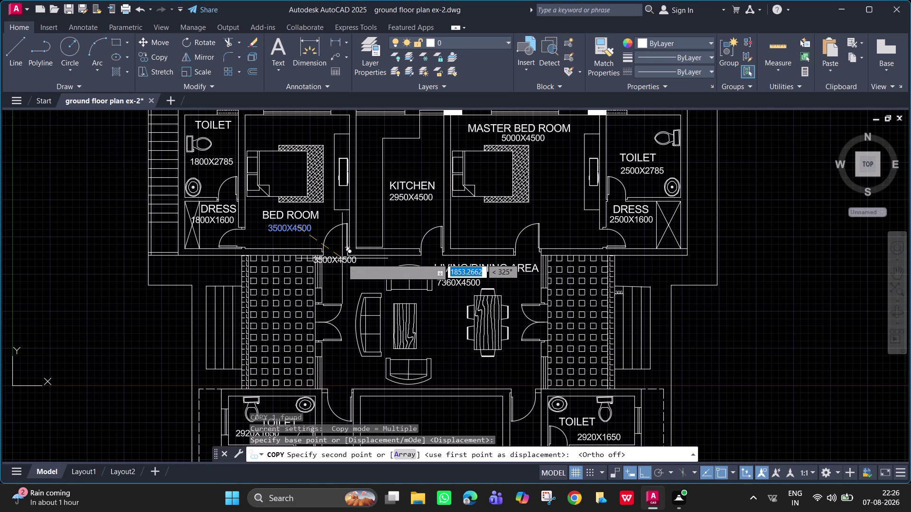
click(355, 251)
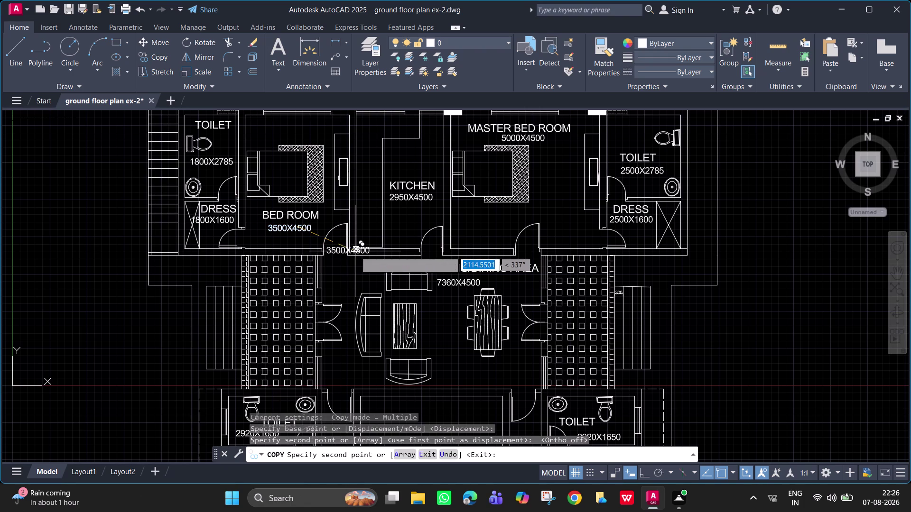
key(Escape)
Change the copied label's text to D-10.5.
double_click(342, 252)
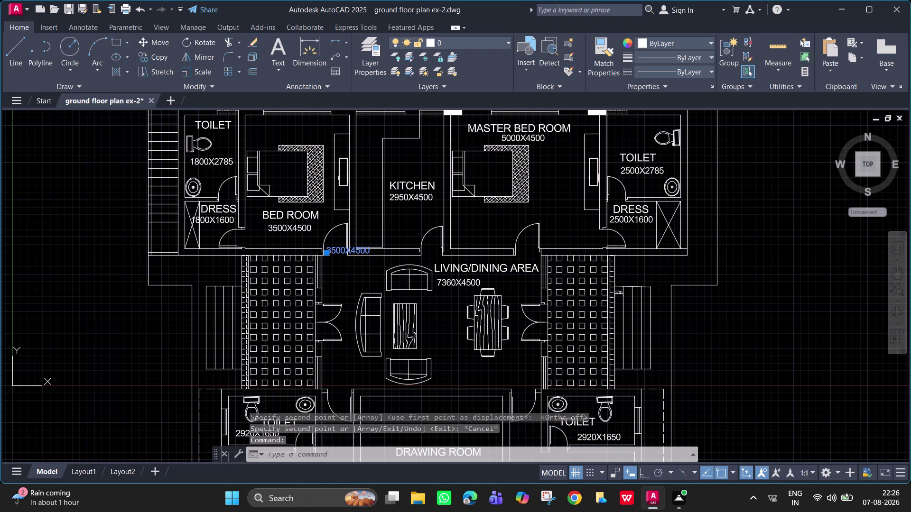
key(BackSpace)
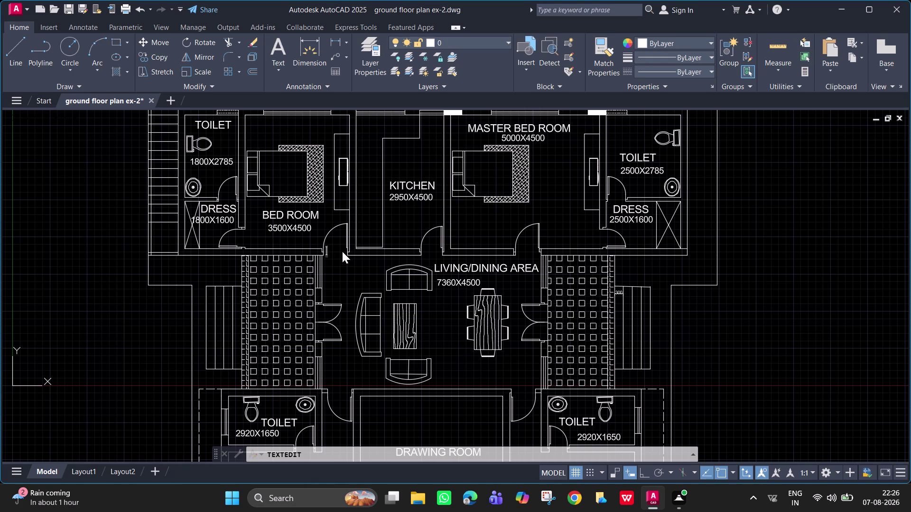
key(d)
text(-)
text(10.5)
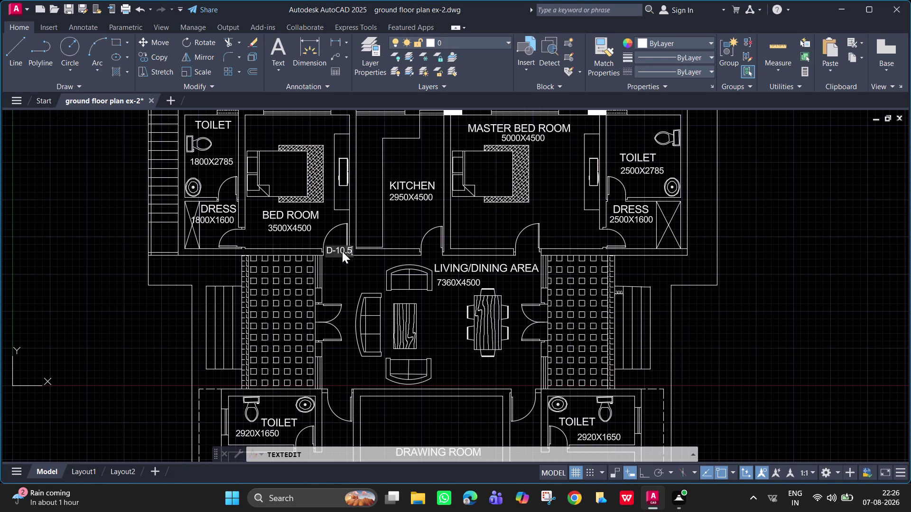
key(Return)
key(Return)
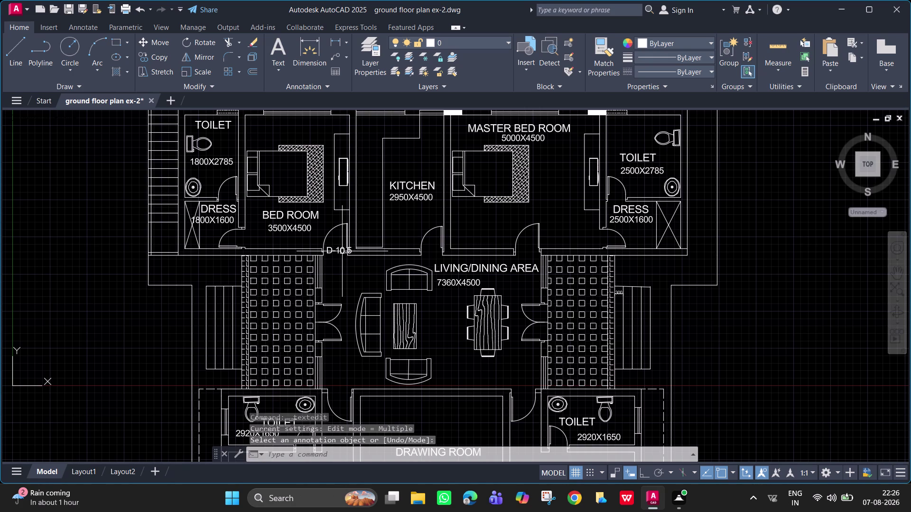
Shrink the D-10.5 tag with the SCALE command.
click(342, 252)
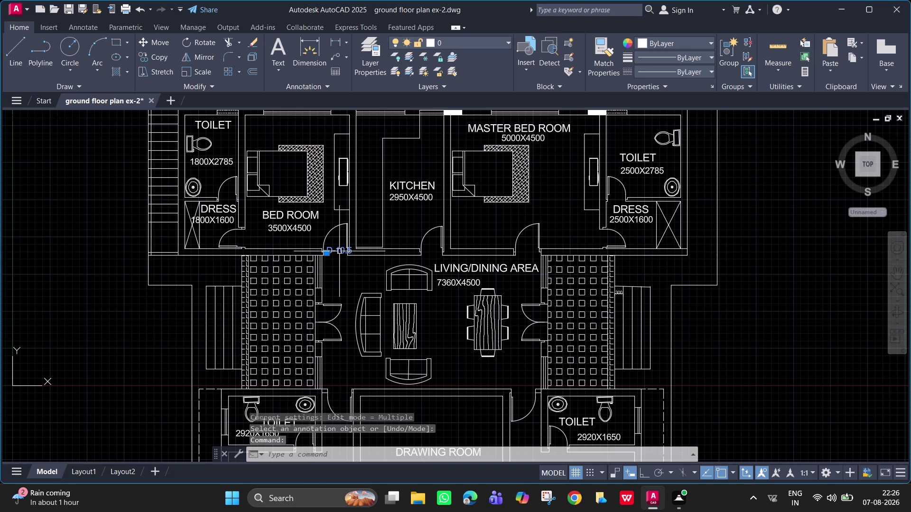
scroll(up, 3)
key(s)
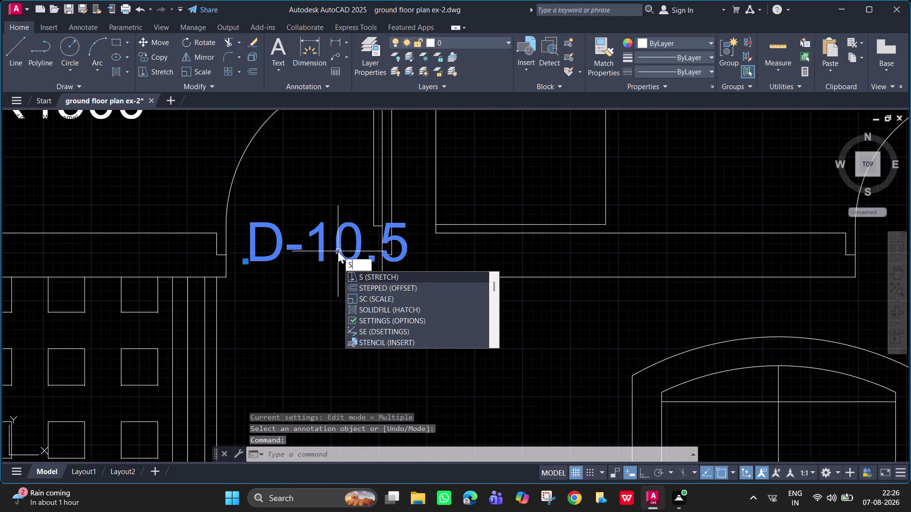
text(C)
key(space)
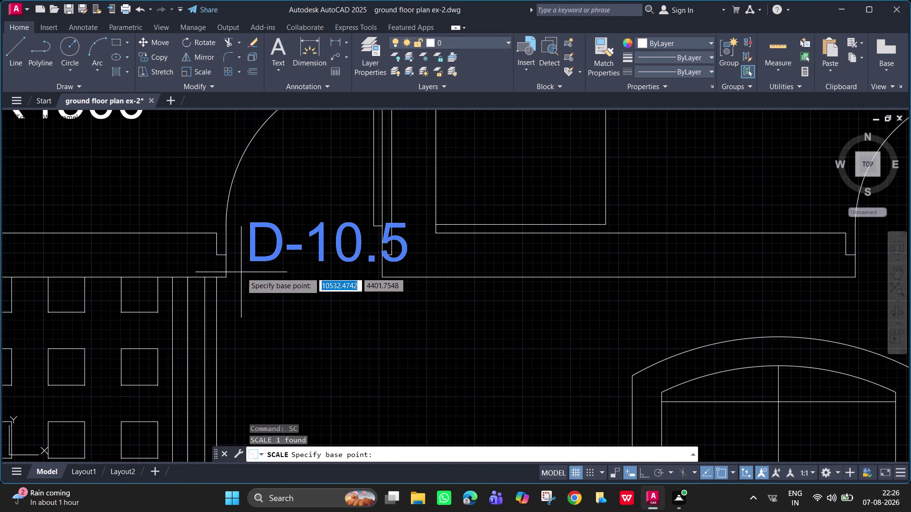
drag(241, 273, 251, 263)
drag(255, 259, 261, 258)
click(271, 253)
Rescale the D-10.5 tag to its final size and check it beside the door.
click(279, 250)
drag(282, 249, 288, 249)
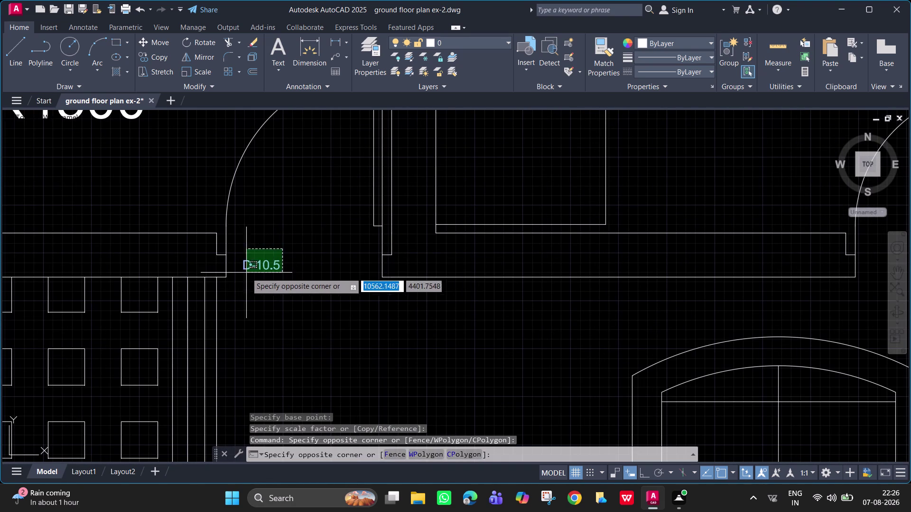
click(243, 273)
key(s)
text(C)
key(space)
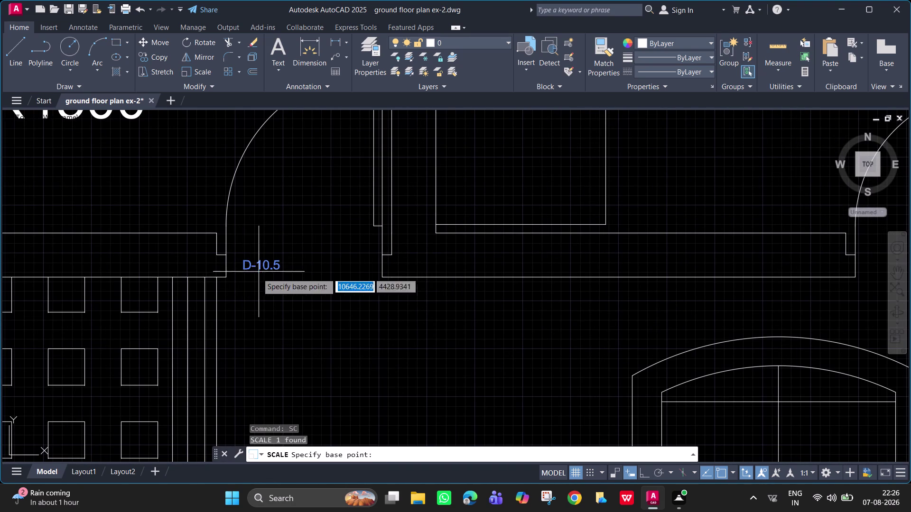
drag(250, 274, 300, 259)
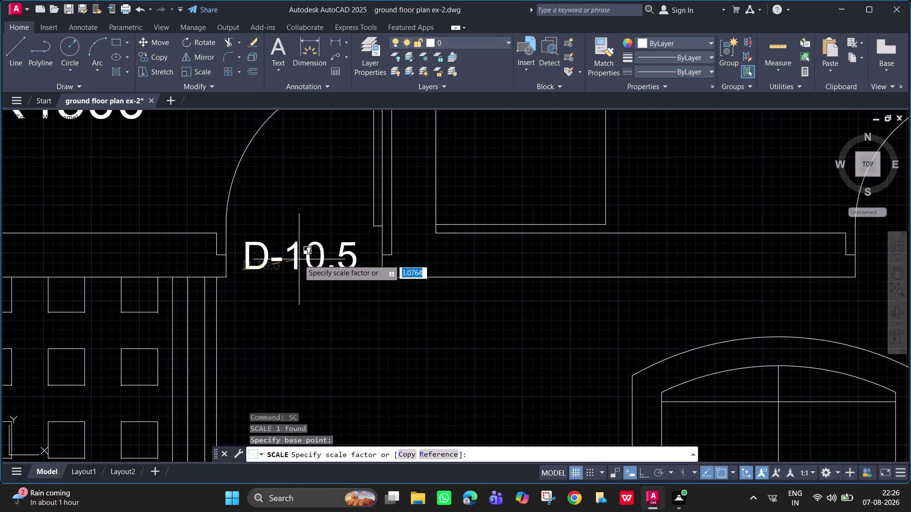
drag(300, 259, 287, 259)
click(287, 260)
scroll(down, 3)
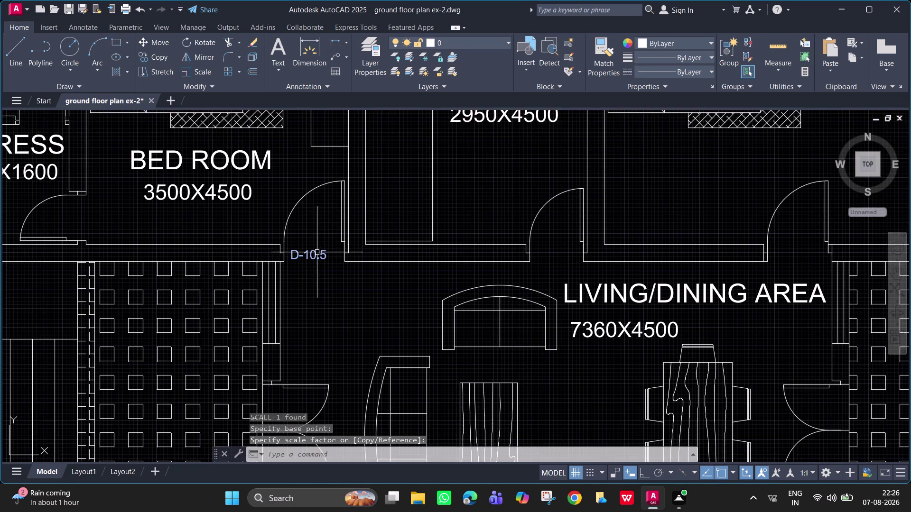
middle_drag(313, 253, 290, 232)
key(Escape)
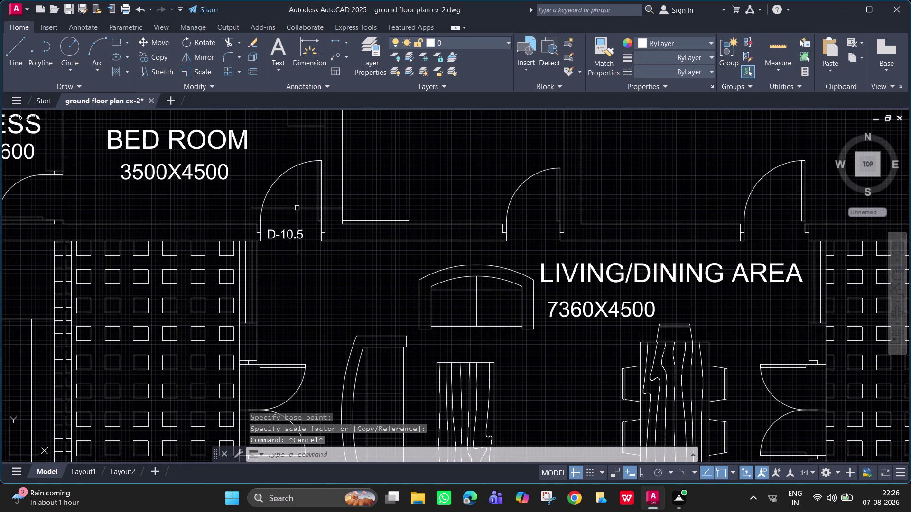